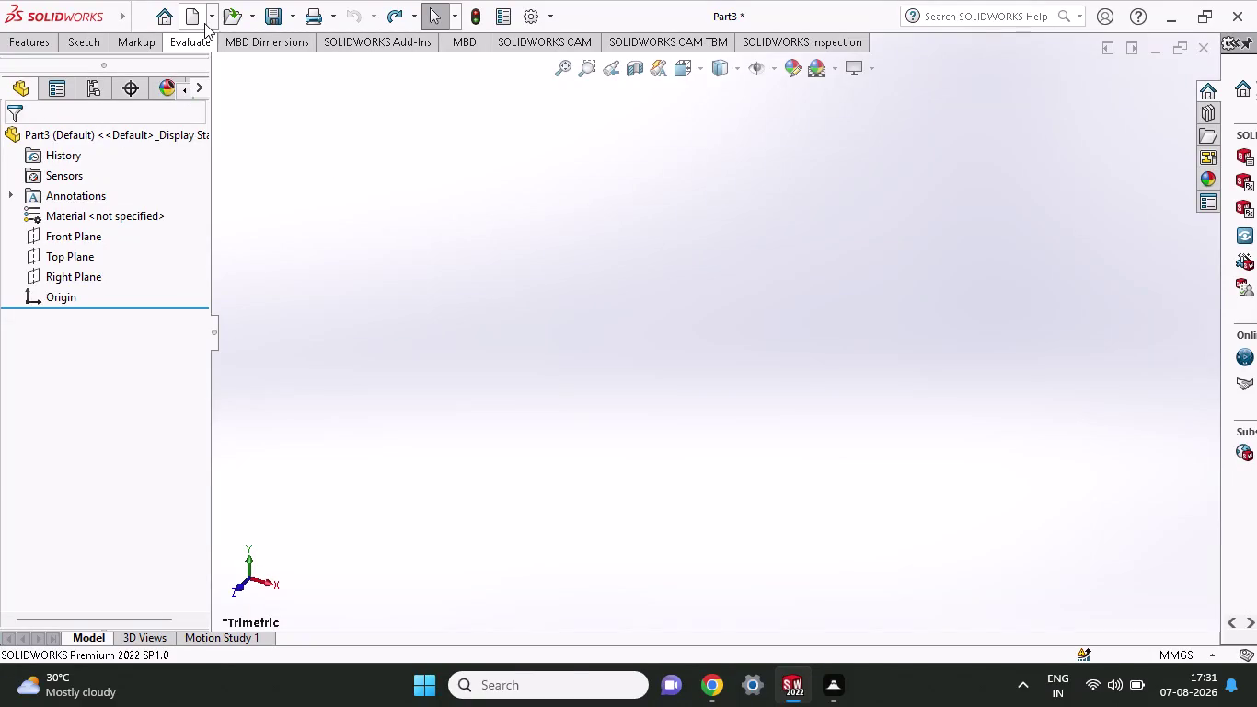
Create a new blank part document (Part4).
click(203, 27)
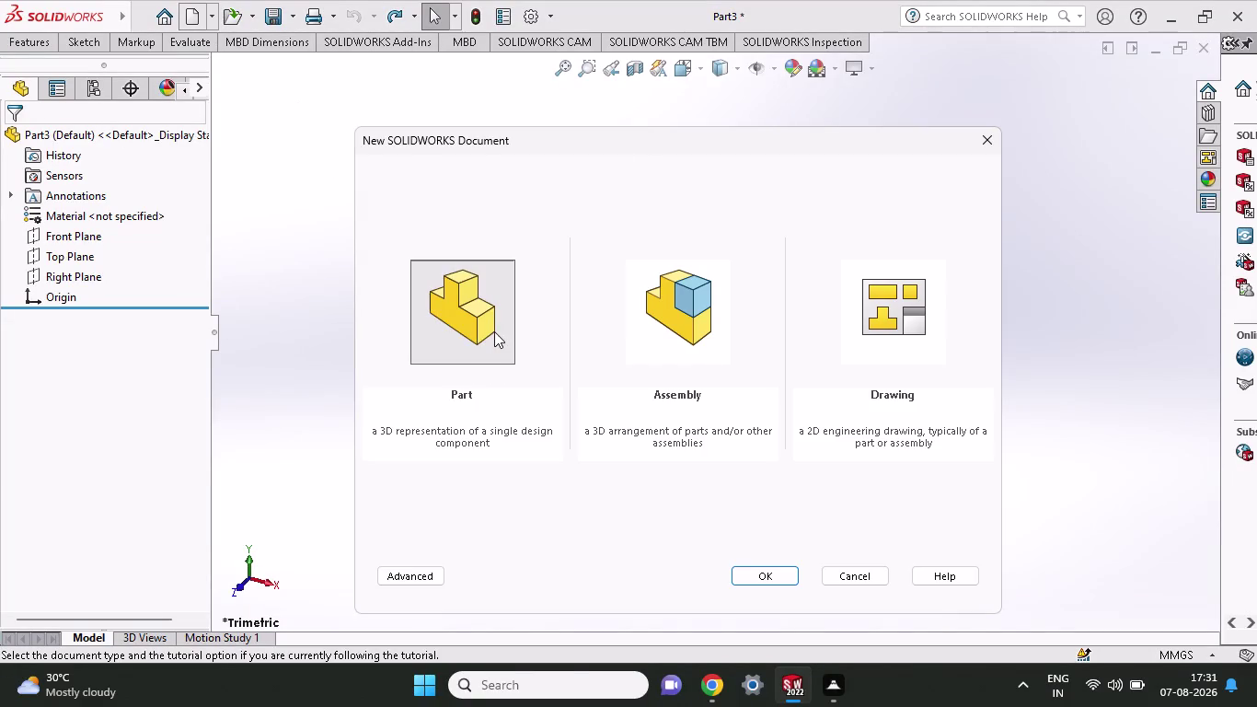
click(495, 331)
click(764, 569)
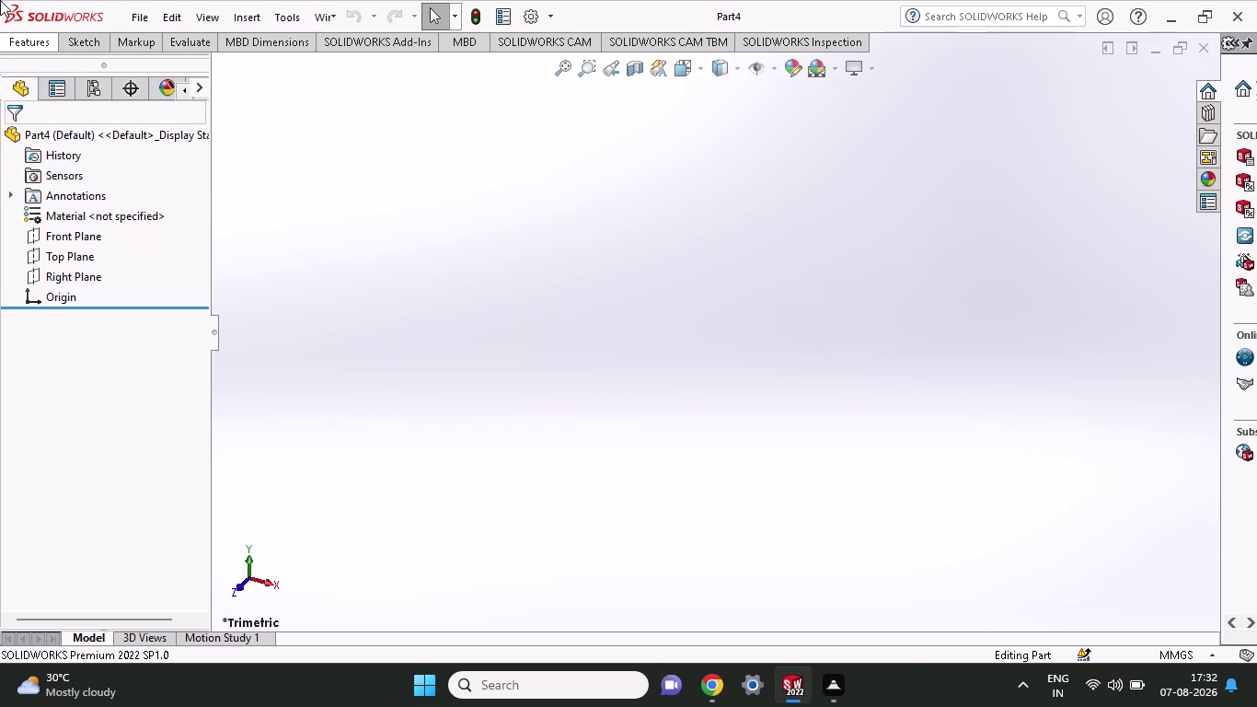
Start a new sketch on the Top Plane.
right_click(87, 249)
click(96, 221)
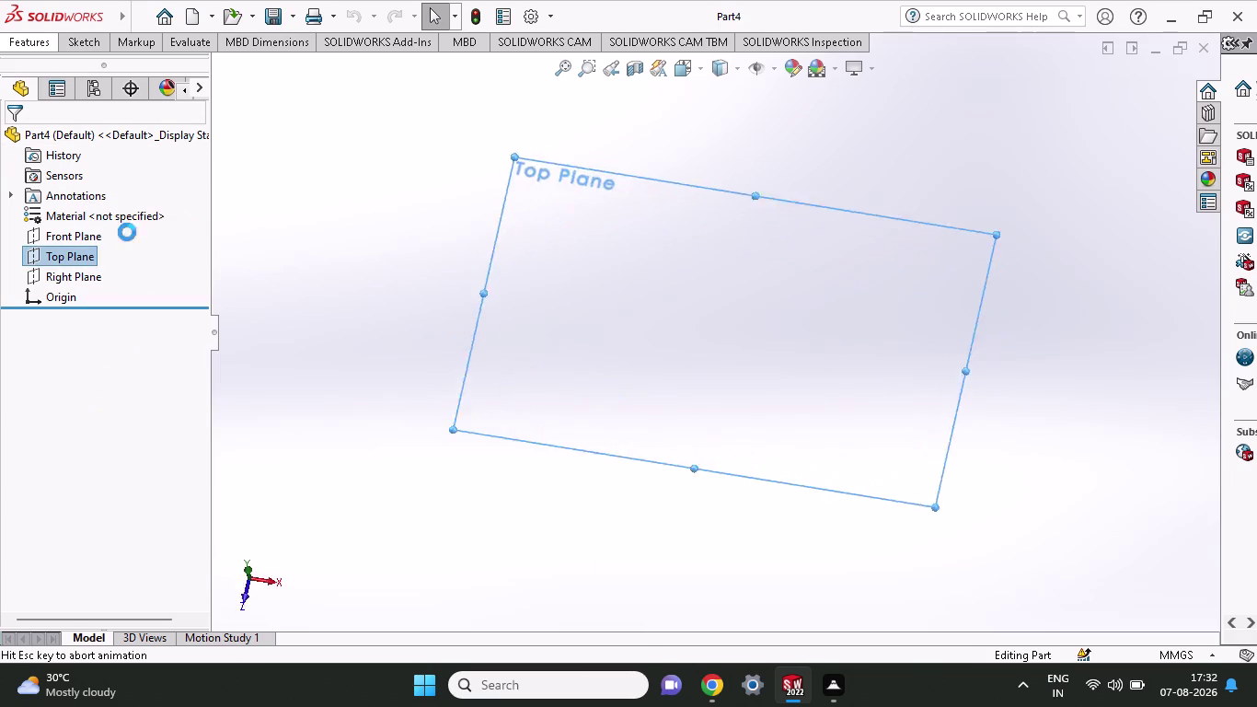
click(87, 45)
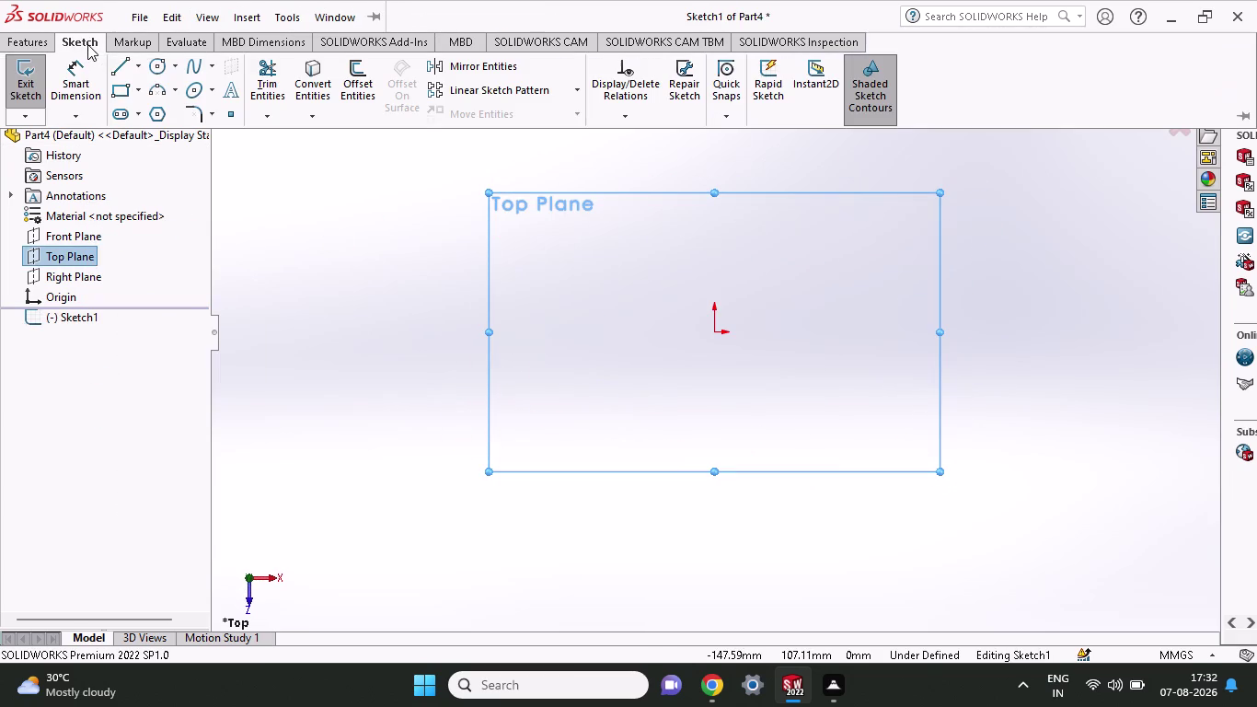
Draw a corner rectangle enclosing the origin.
click(136, 91)
click(125, 88)
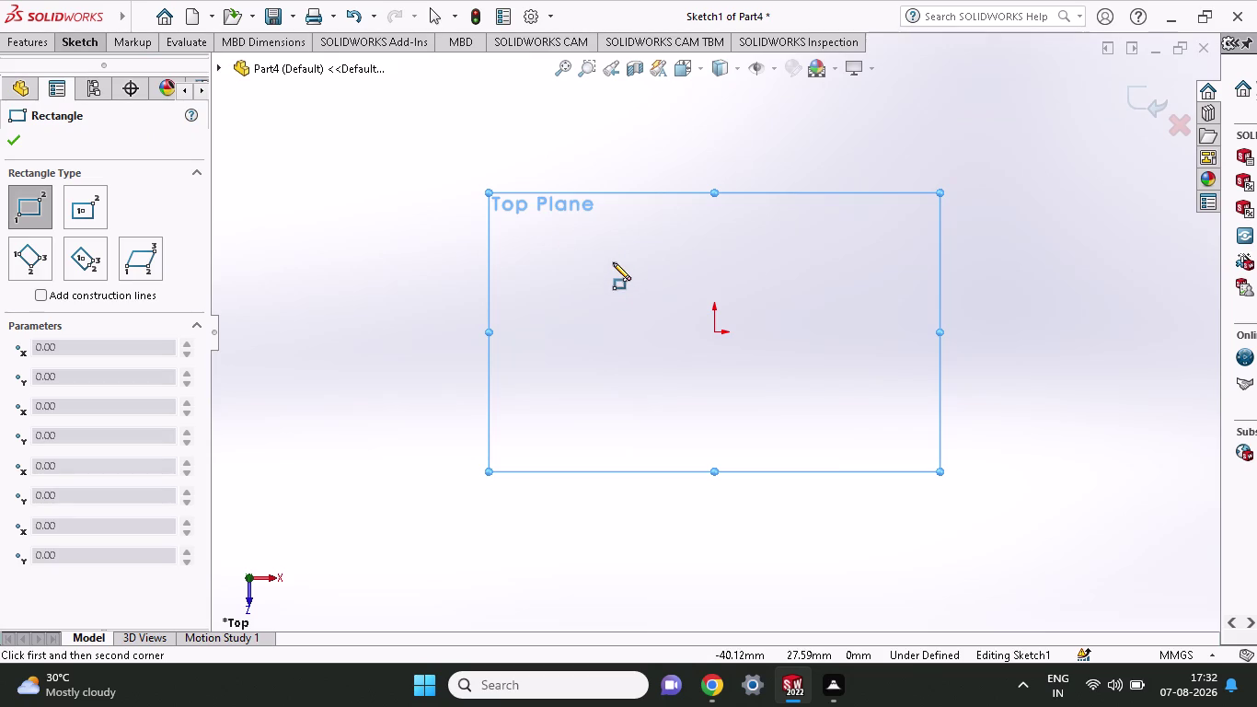
click(575, 225)
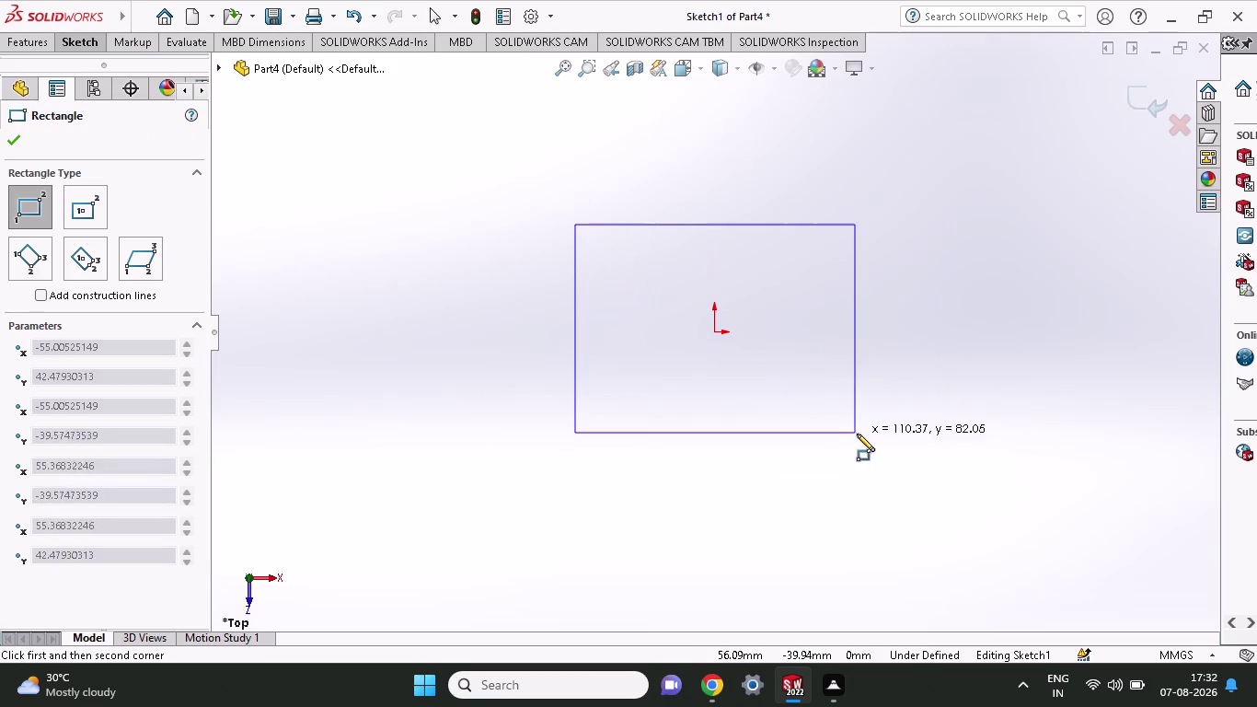
click(872, 473)
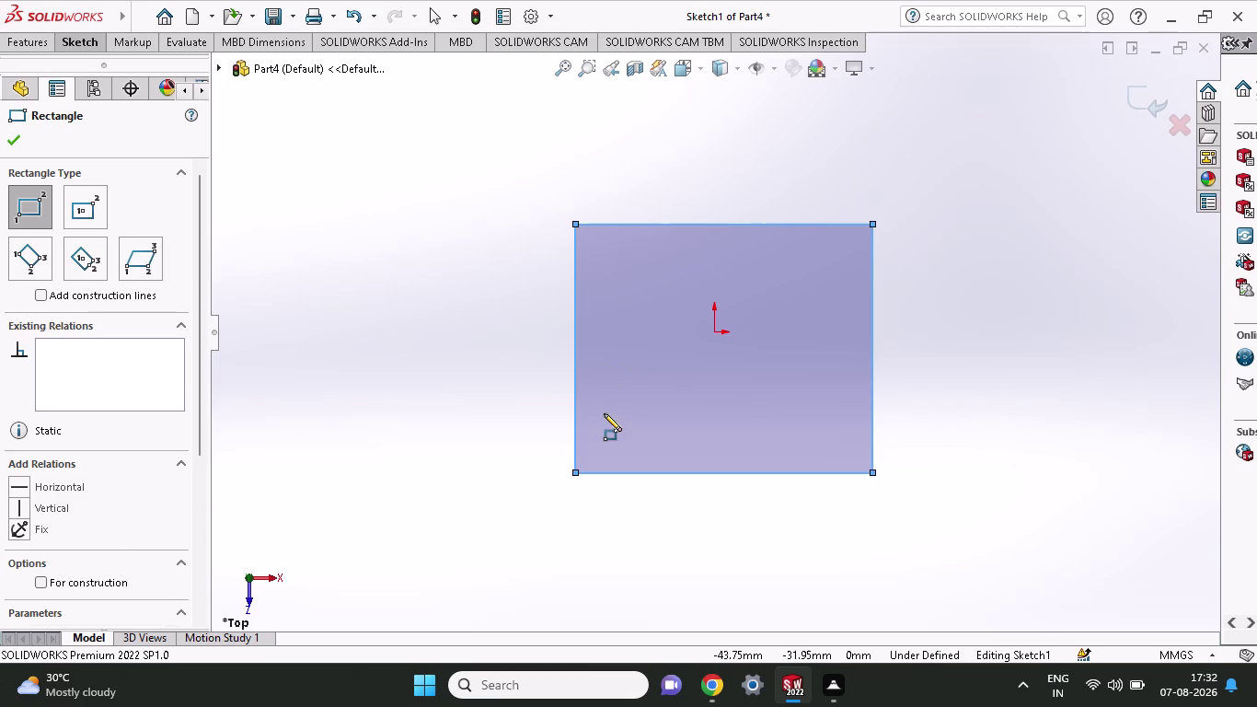
key(Escape)
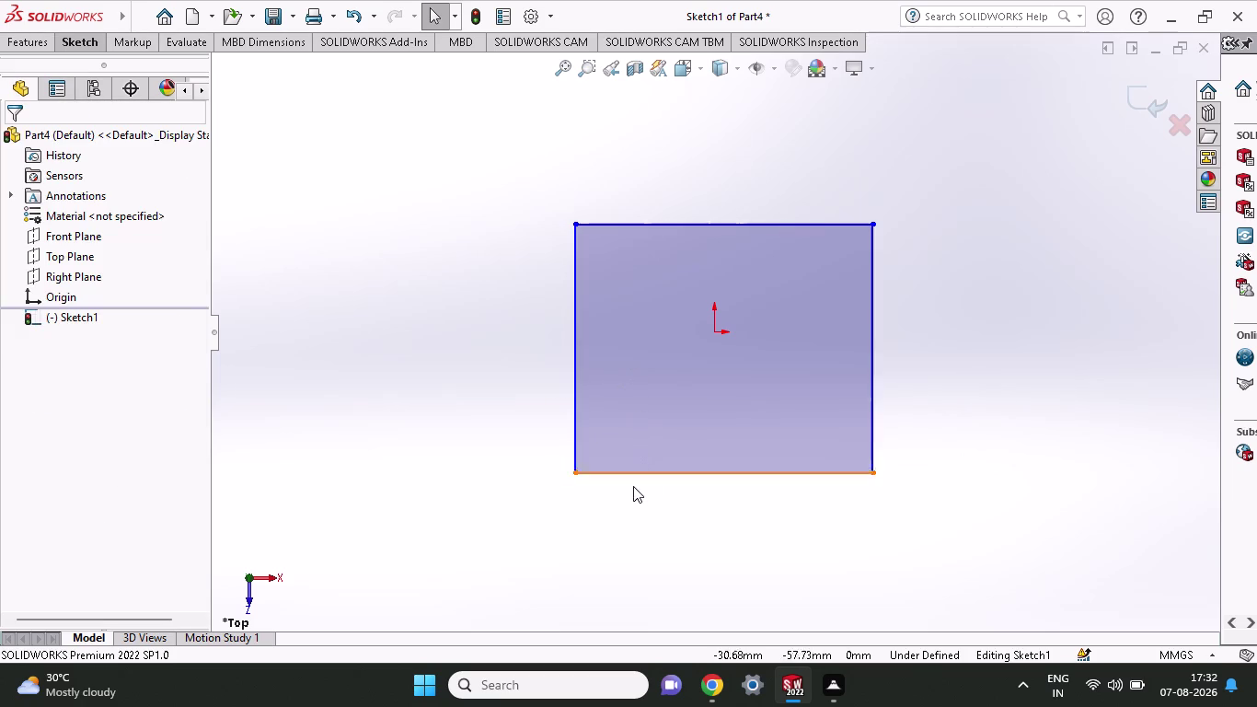
Dimension the rectangle's top edge to 180 mm wide with Smart Dimension.
click(633, 475)
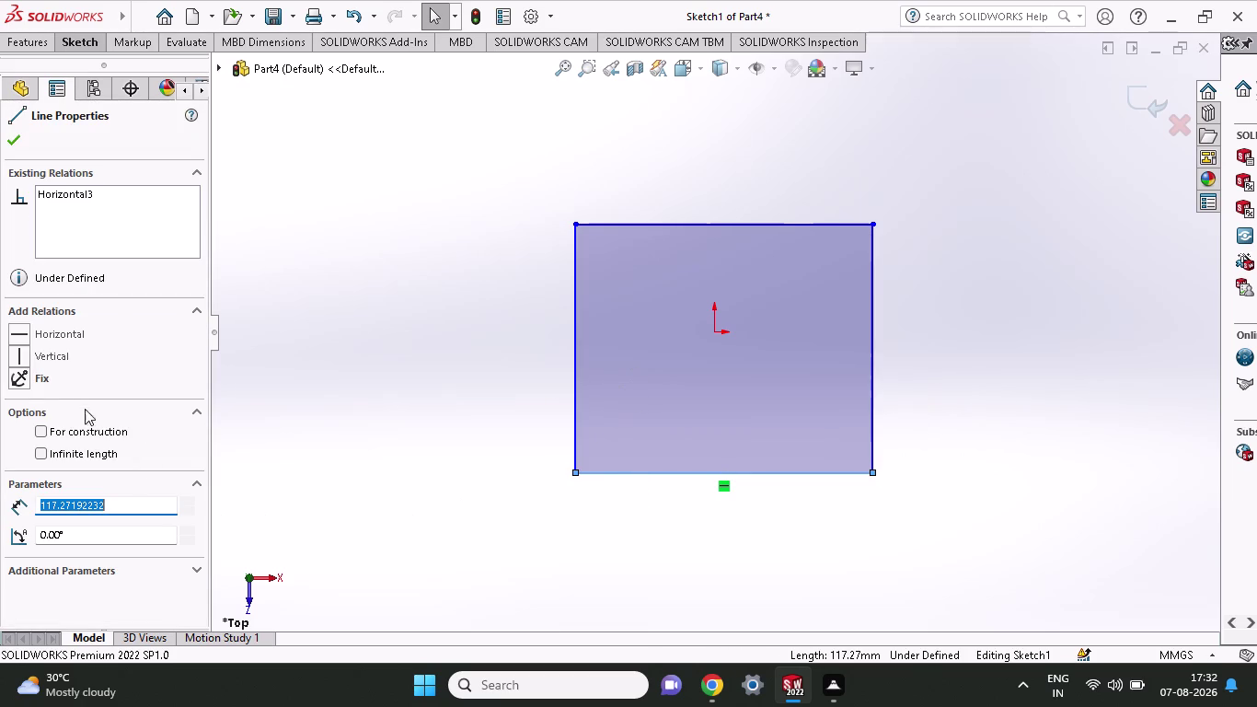
key(Escape)
click(93, 44)
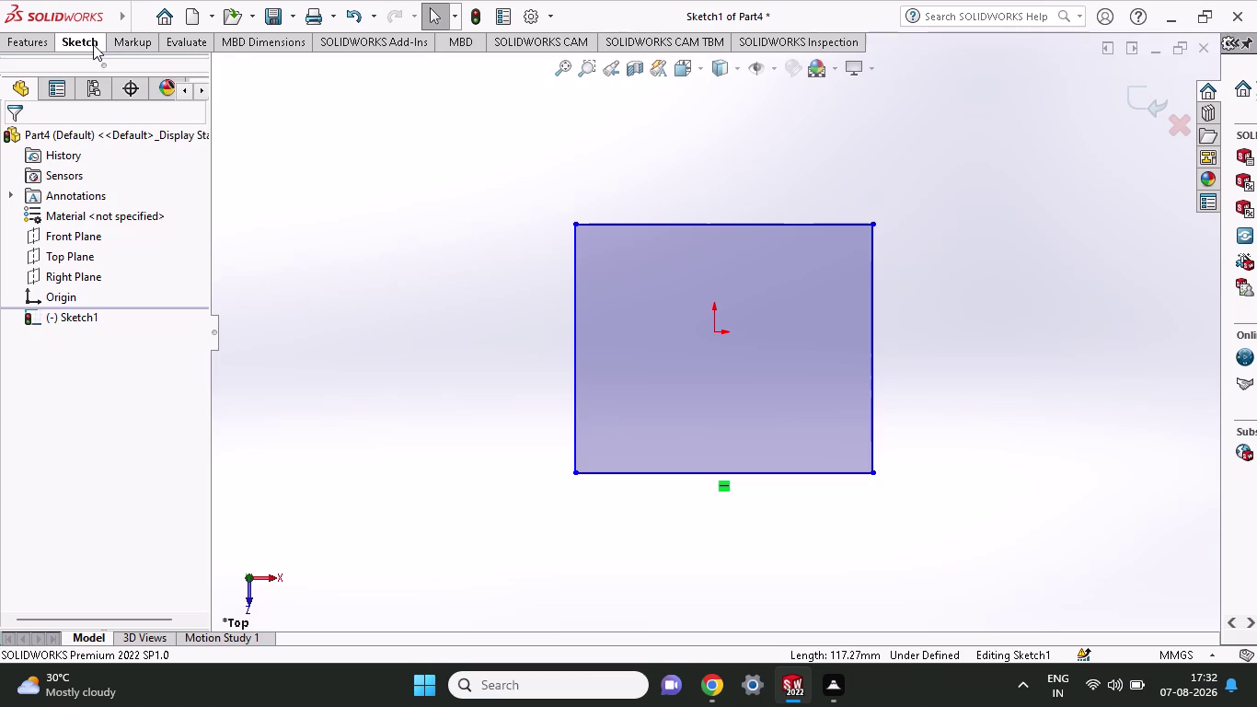
click(93, 82)
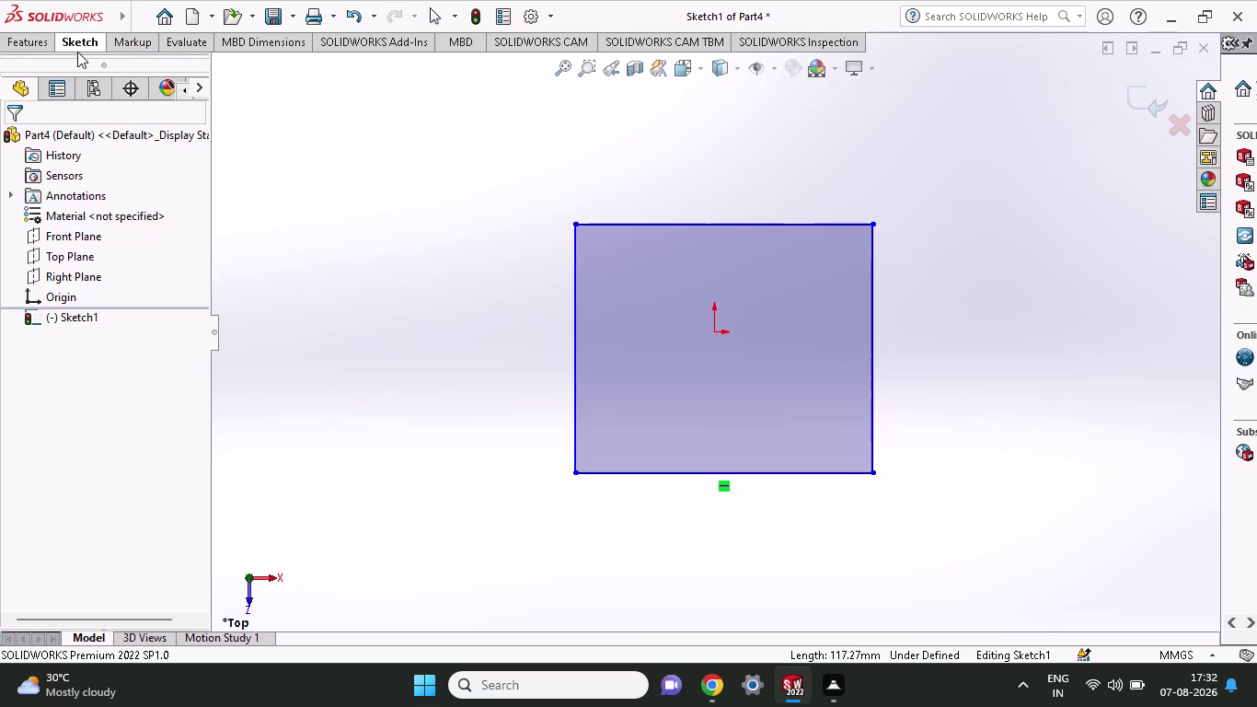
click(77, 52)
click(91, 71)
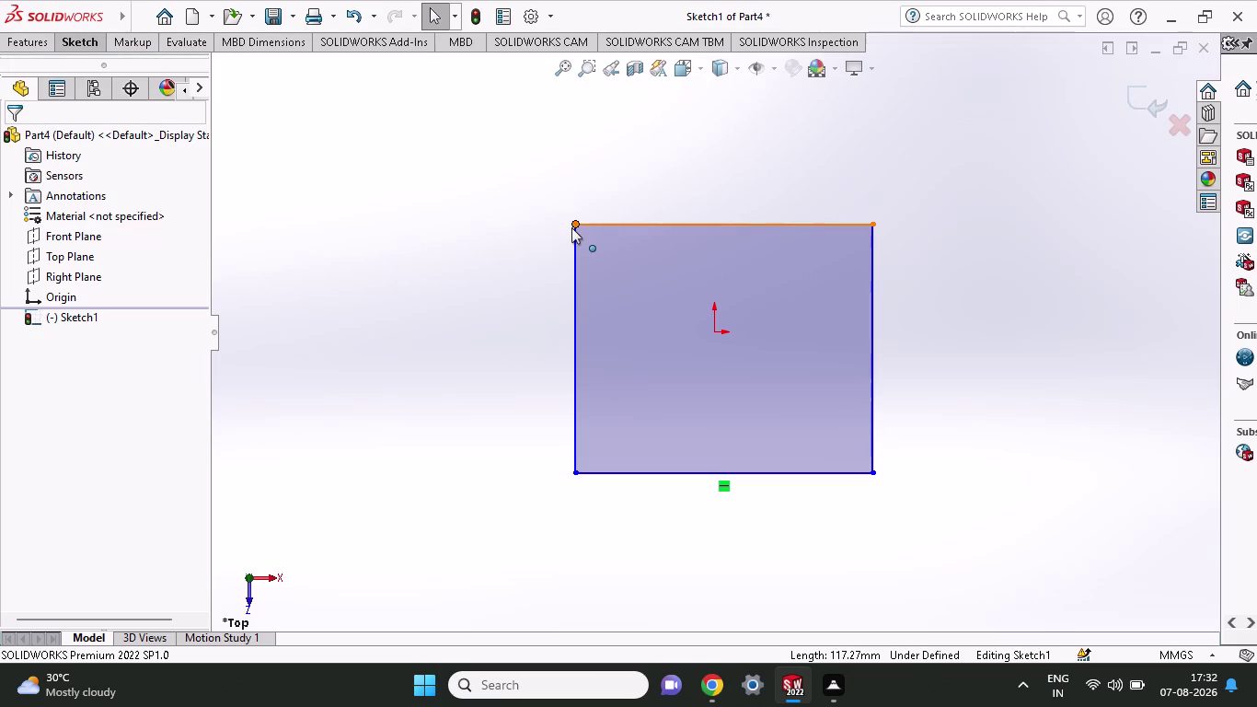
click(75, 43)
click(79, 80)
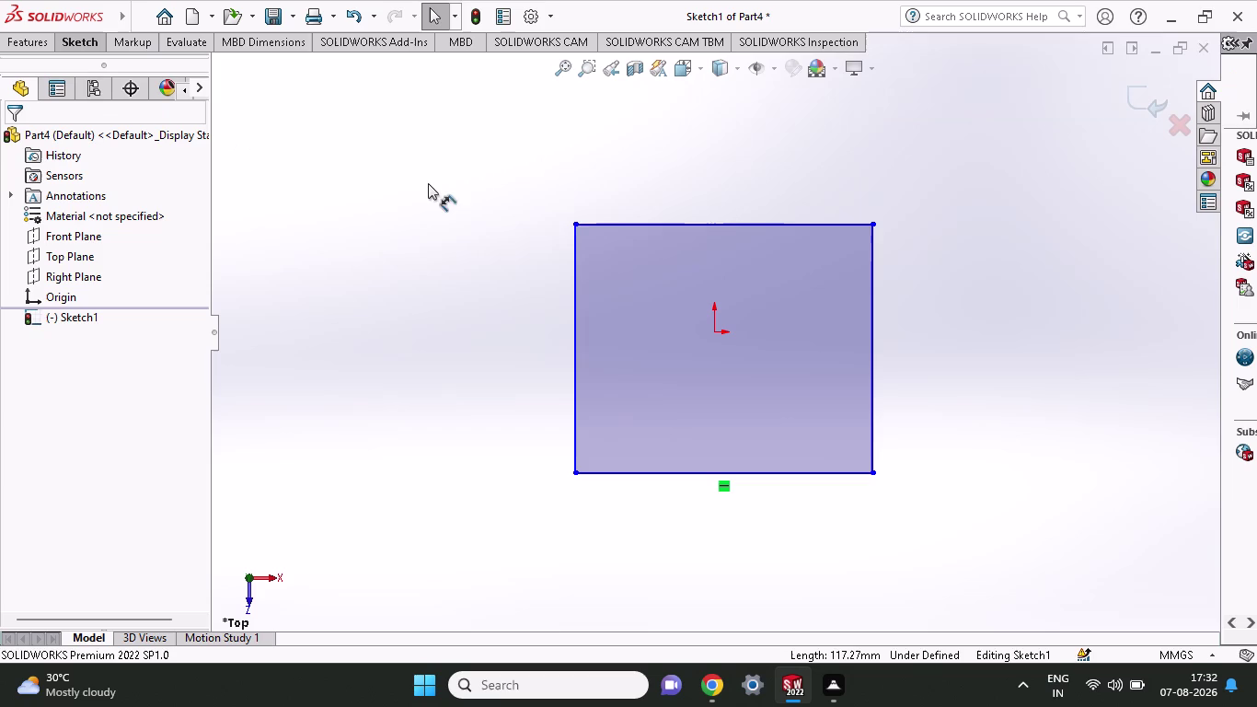
click(573, 225)
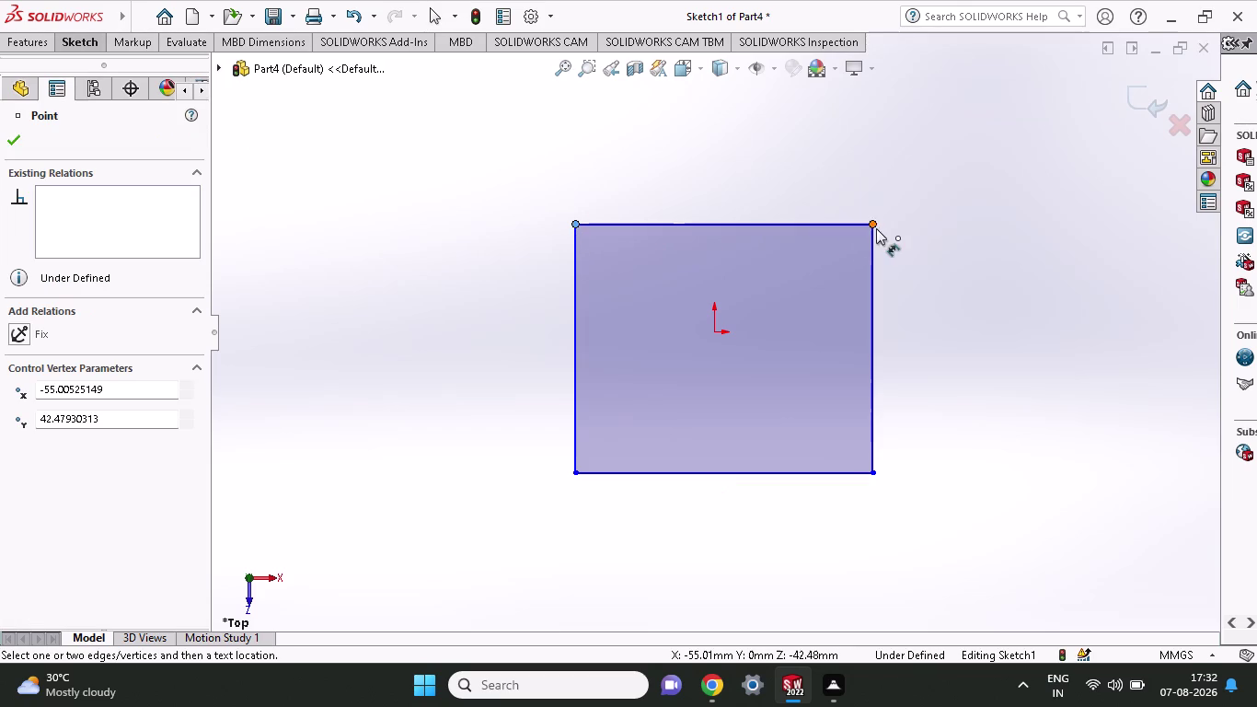
click(876, 226)
click(870, 153)
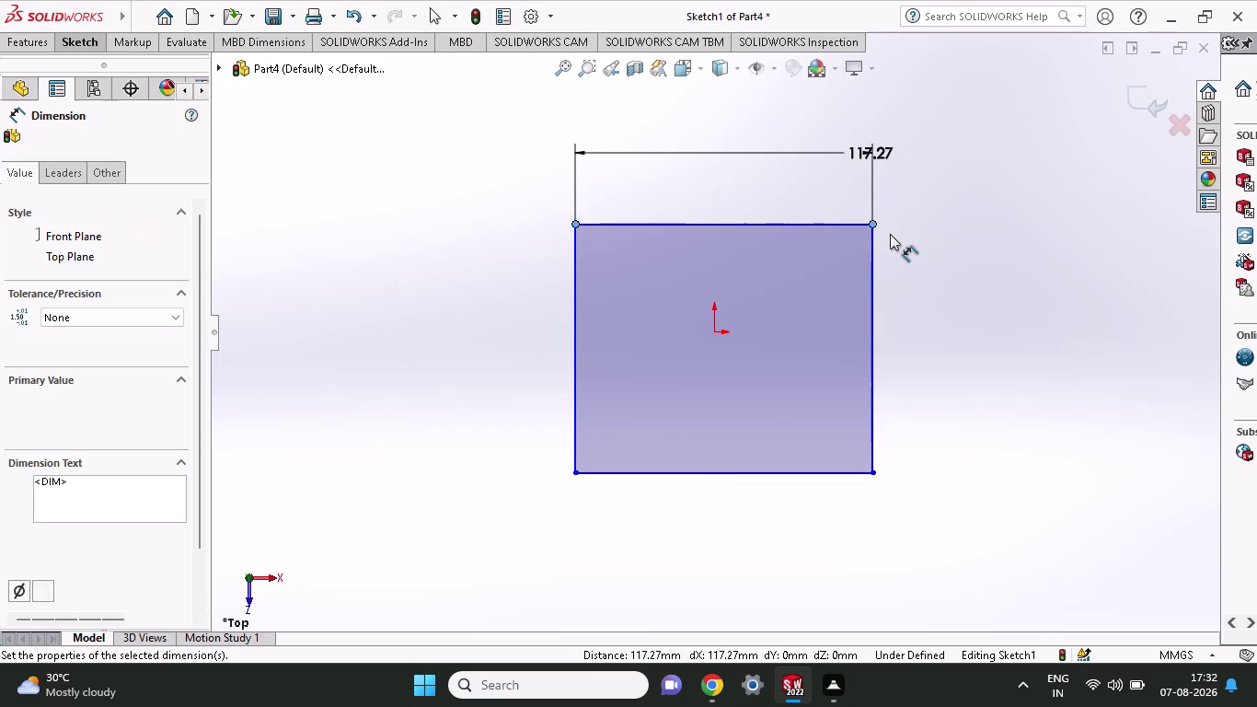
text(180)
key(Return)
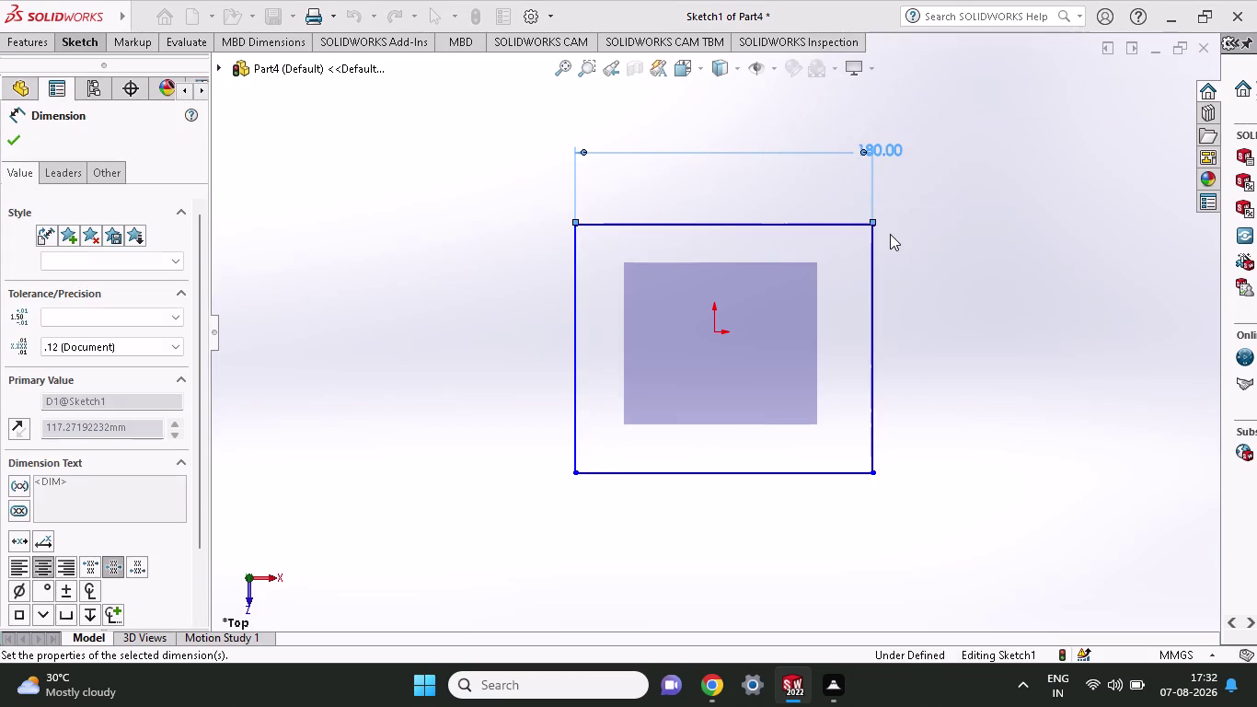
Dimension the rectangle's left side to 180 mm tall.
click(577, 472)
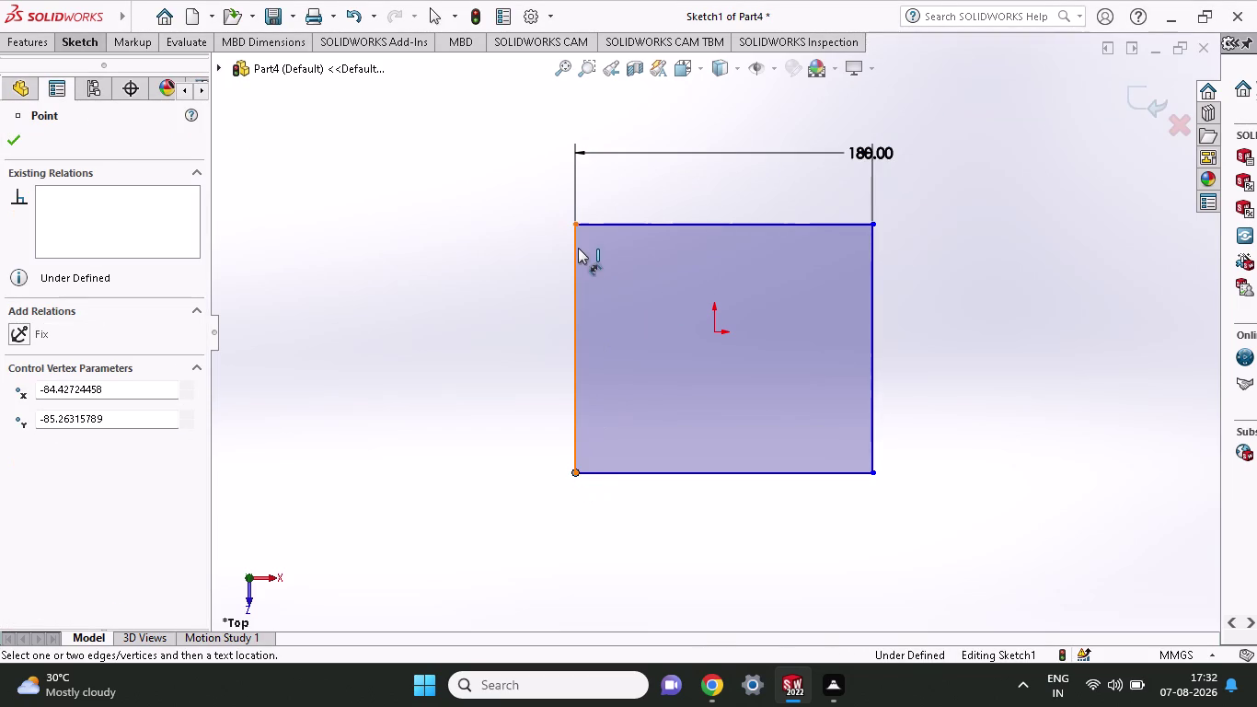
click(577, 221)
click(497, 239)
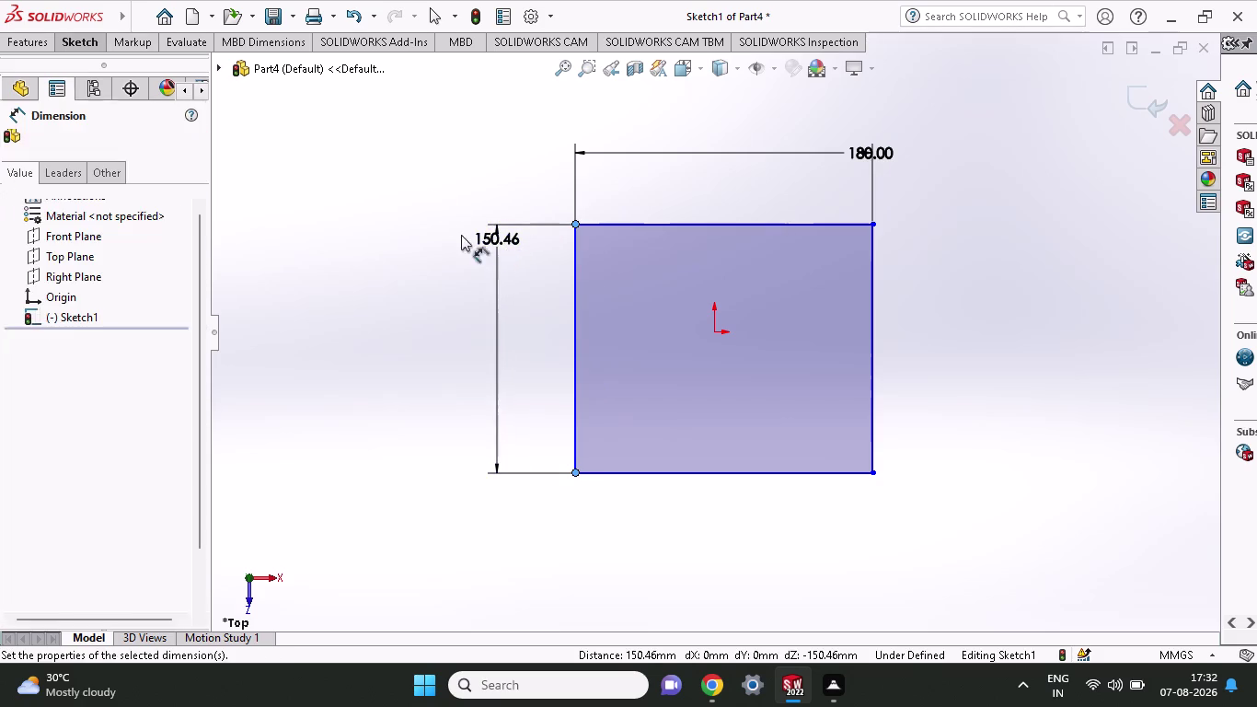
key(1)
text(80)
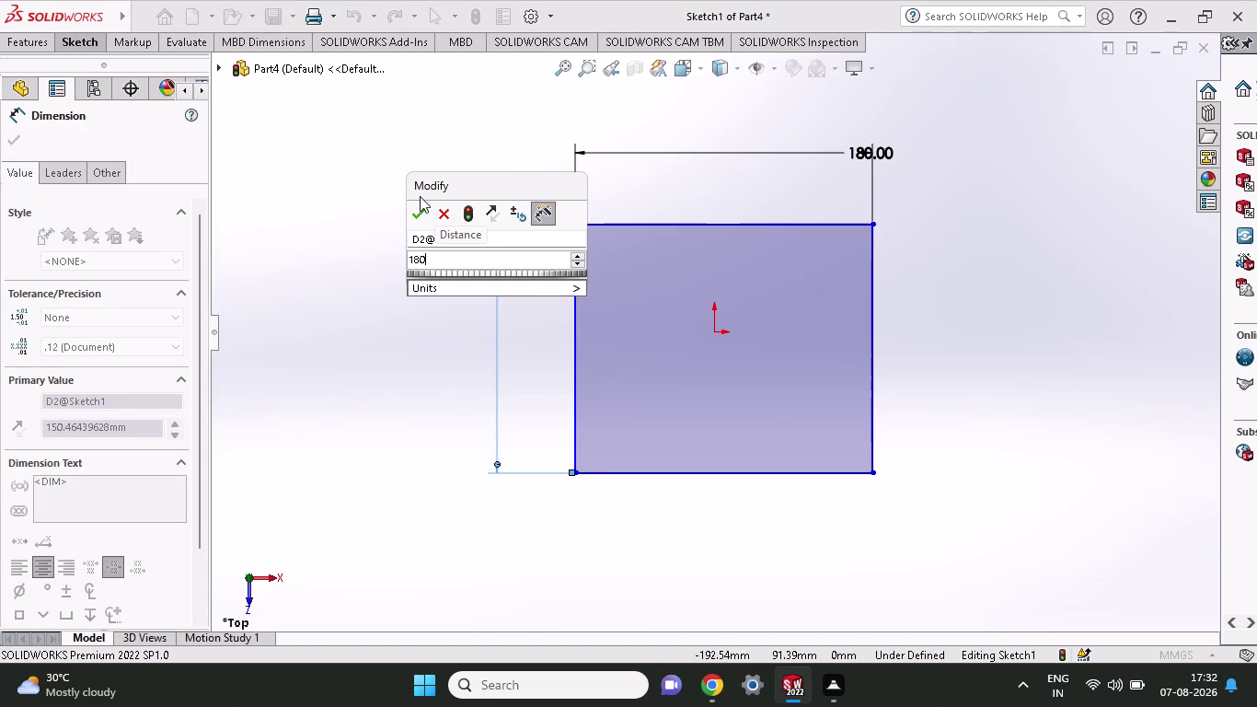
click(419, 212)
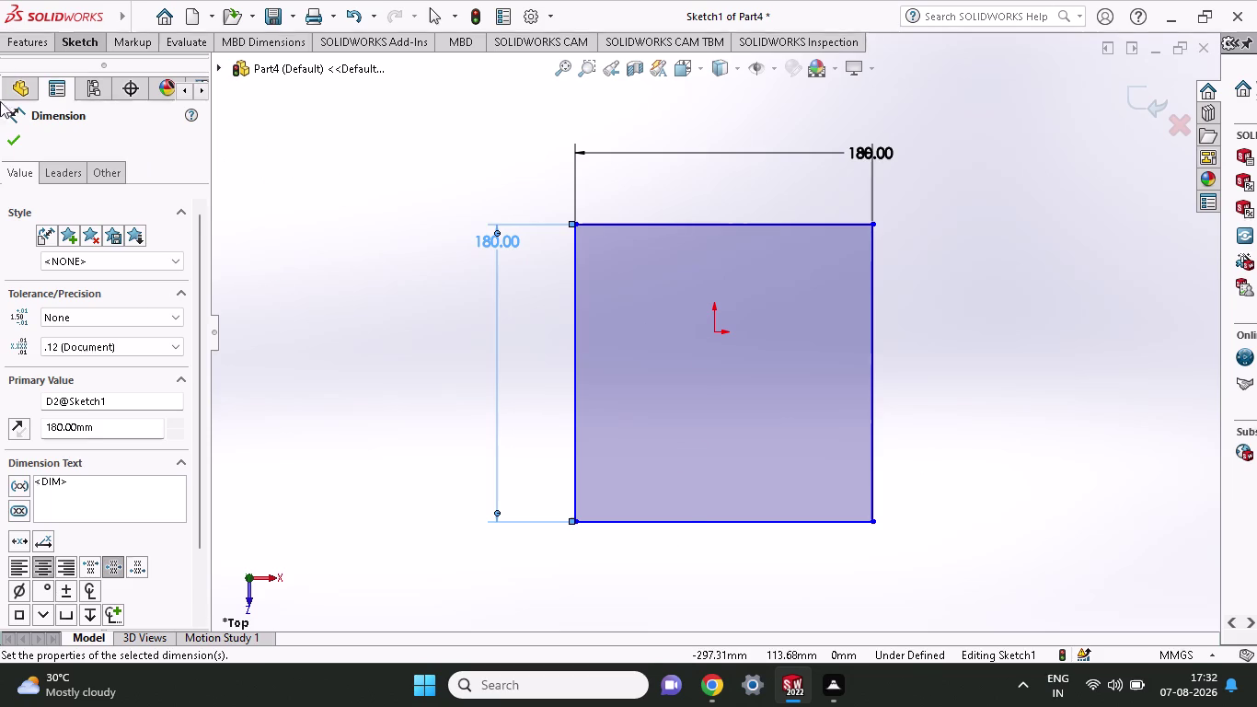
click(15, 141)
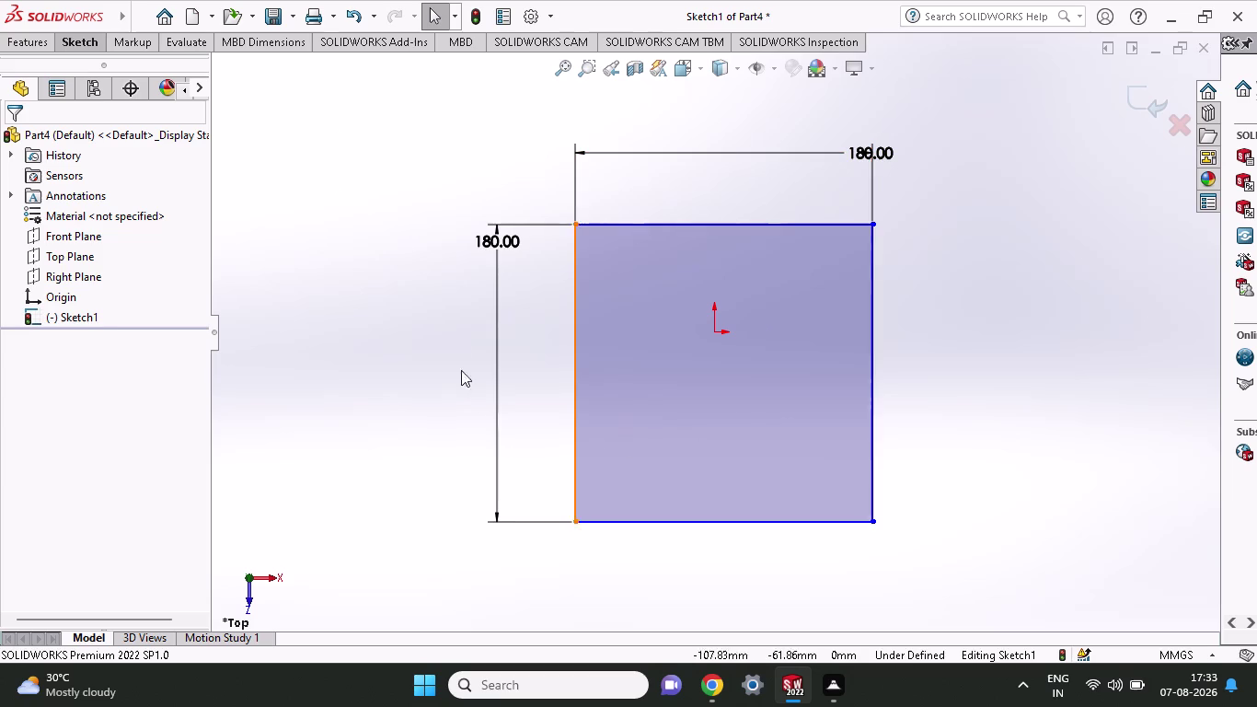
click(575, 431)
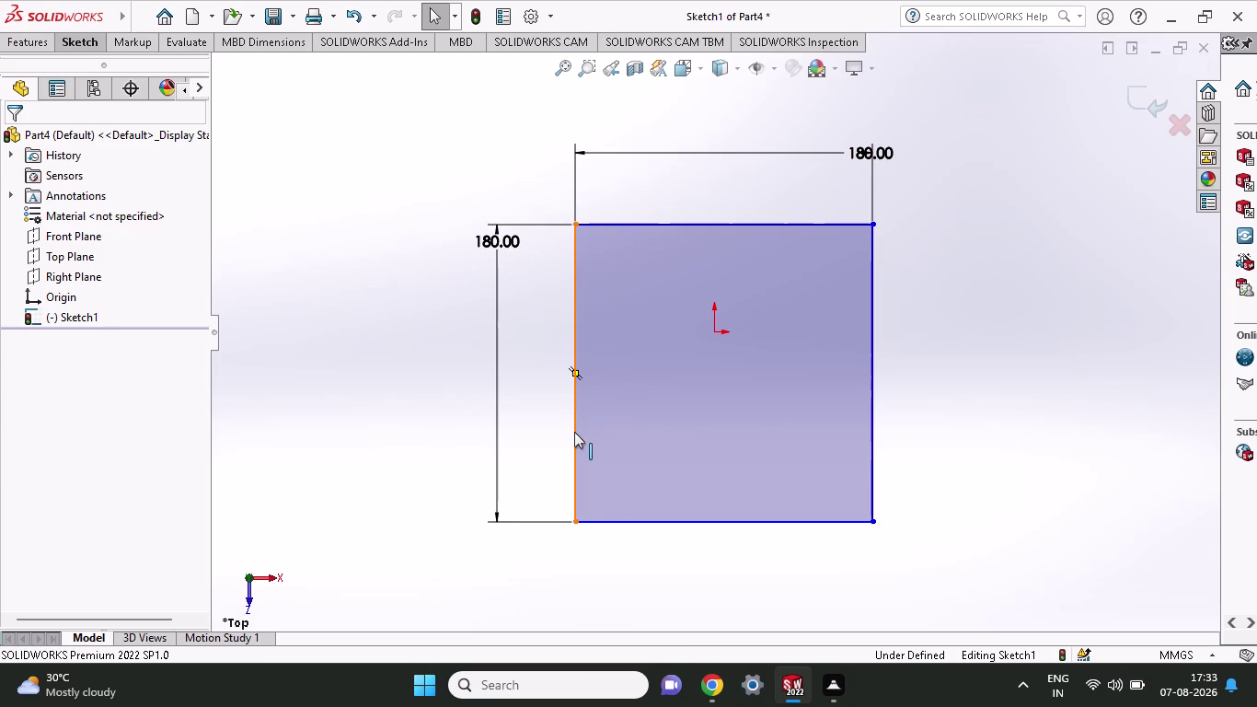
Apply an Equal relation to all four sides, over-defining Sketch1.
click(617, 516)
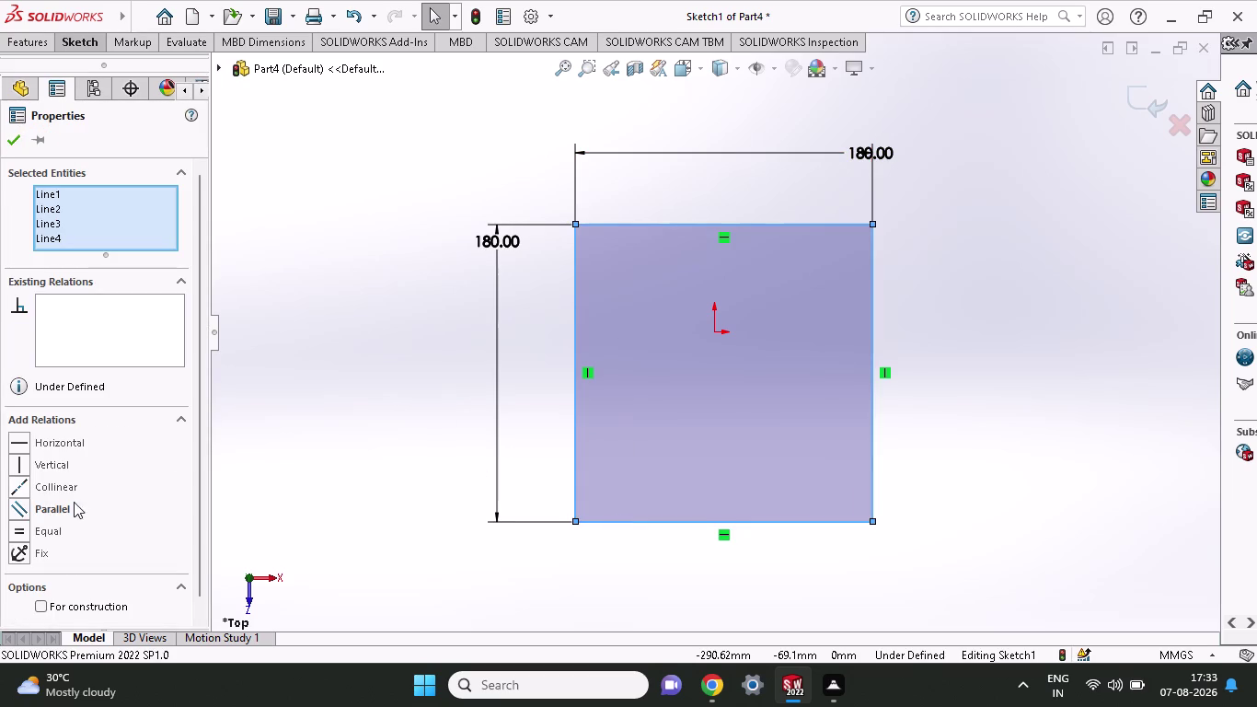
click(55, 536)
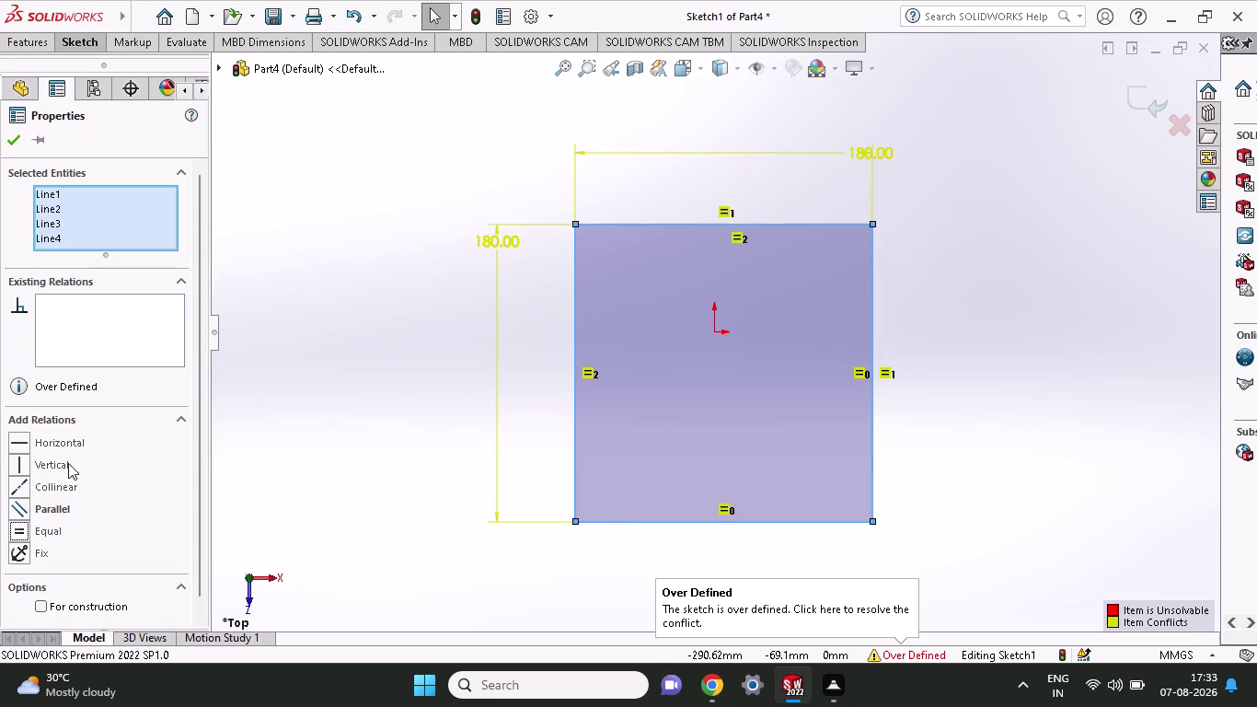
click(11, 144)
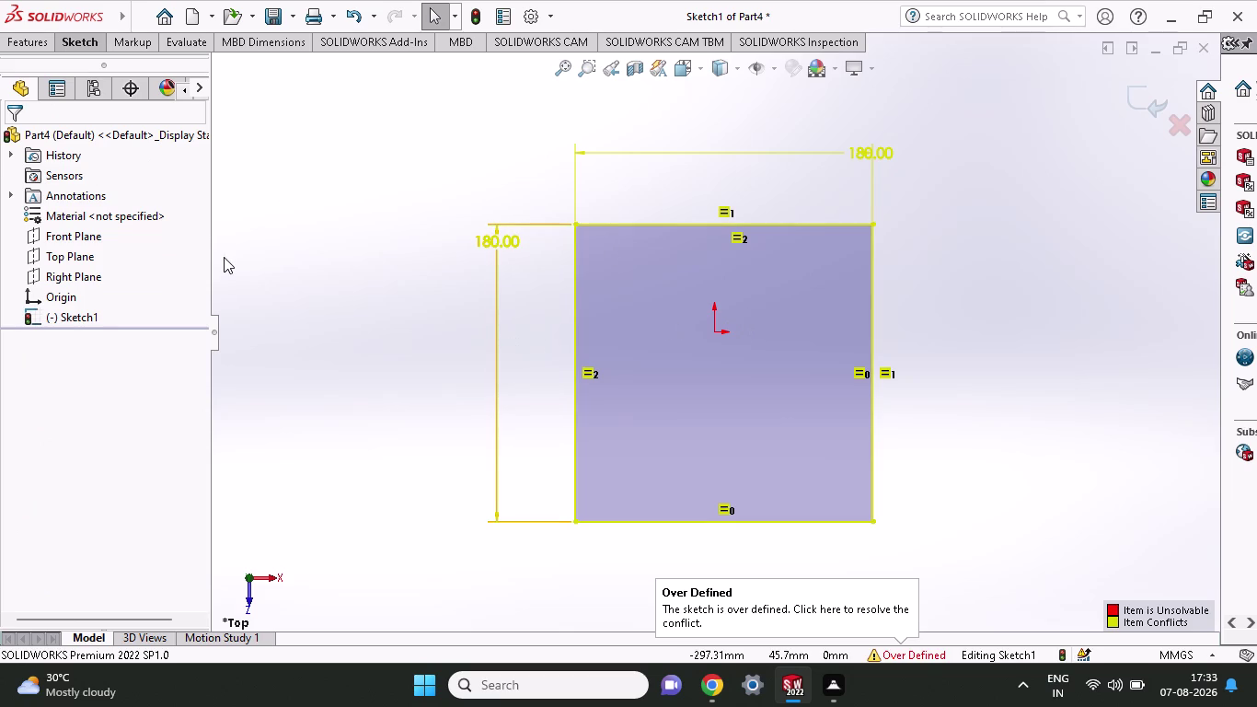
click(333, 233)
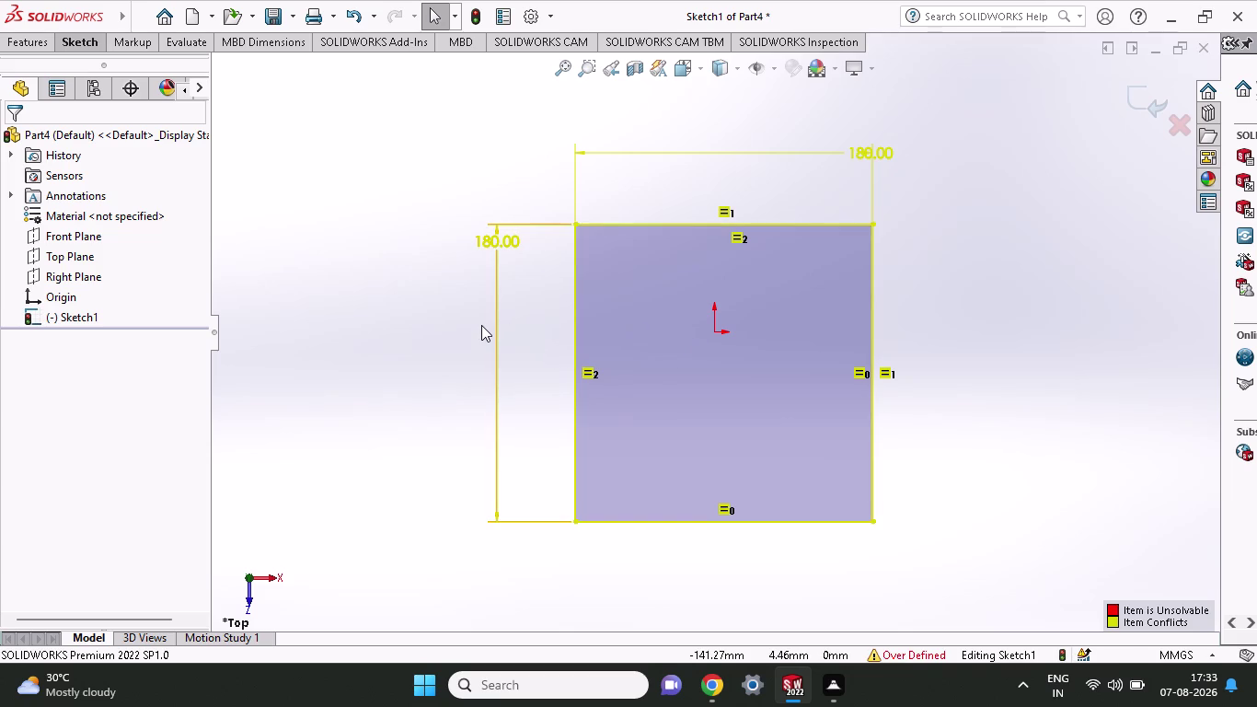
click(25, 45)
Boss-extrude the square sketch to a 30 mm blind depth.
click(43, 80)
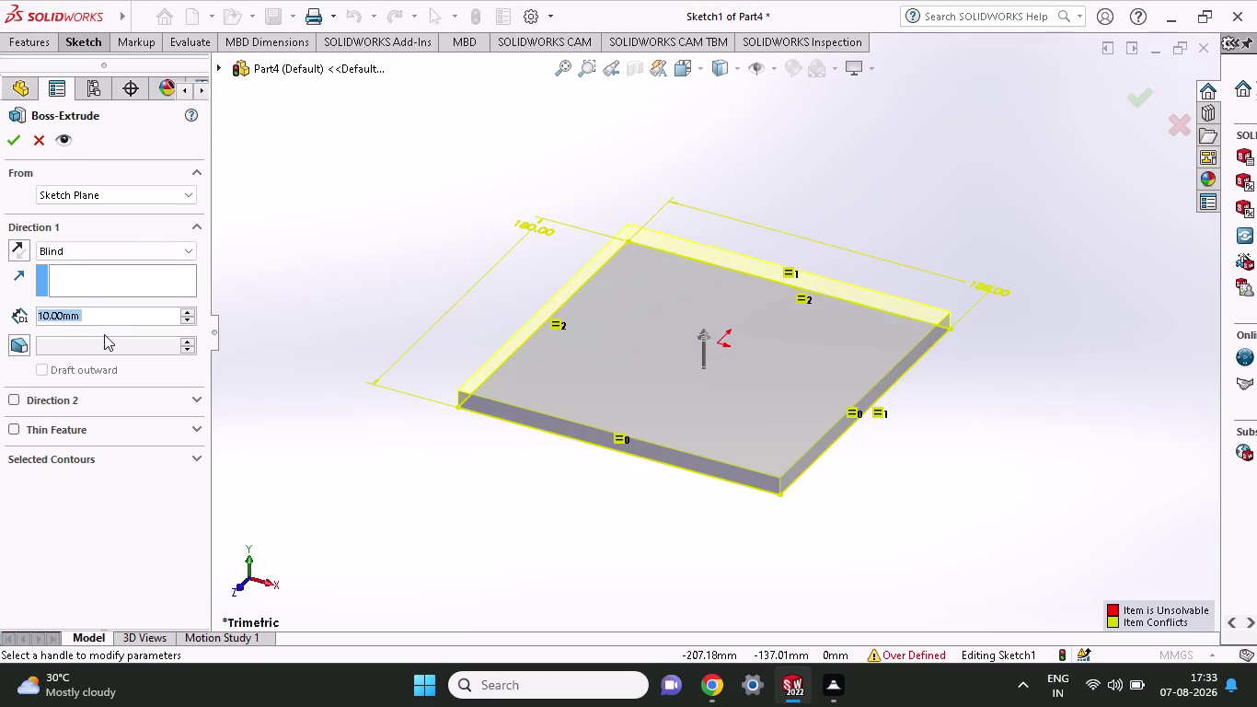
text(30)
click(10, 145)
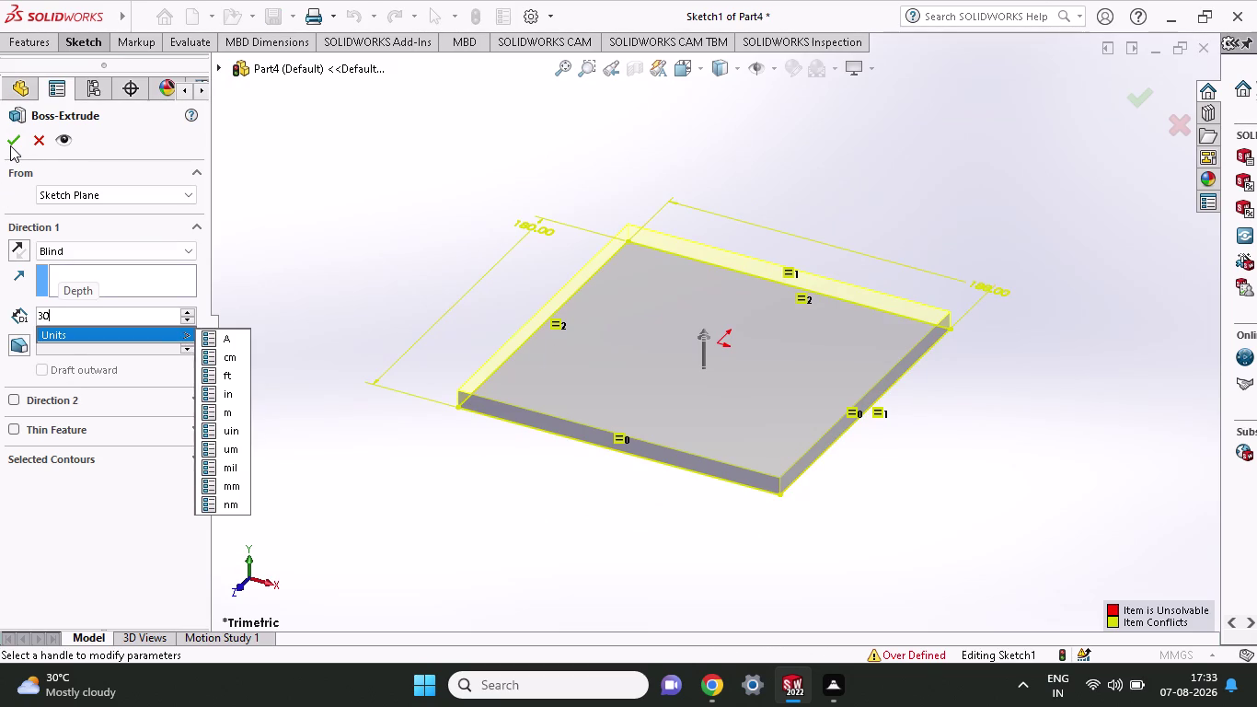
click(10, 145)
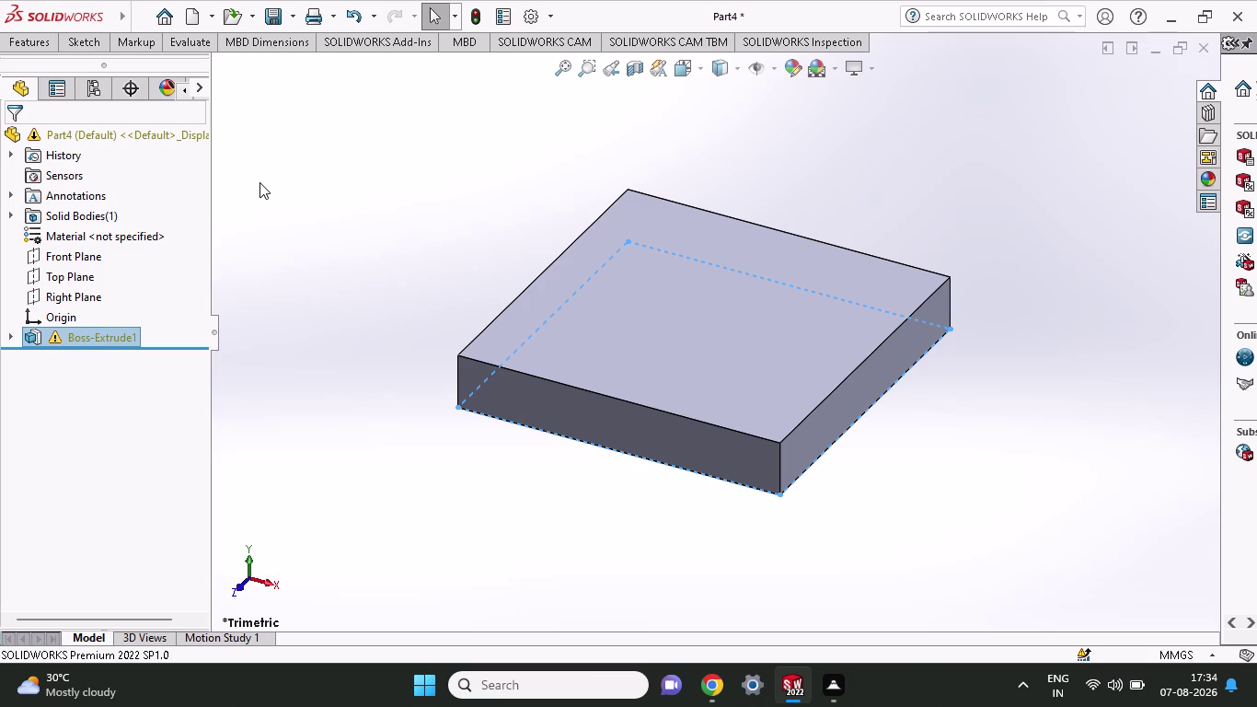
click(85, 40)
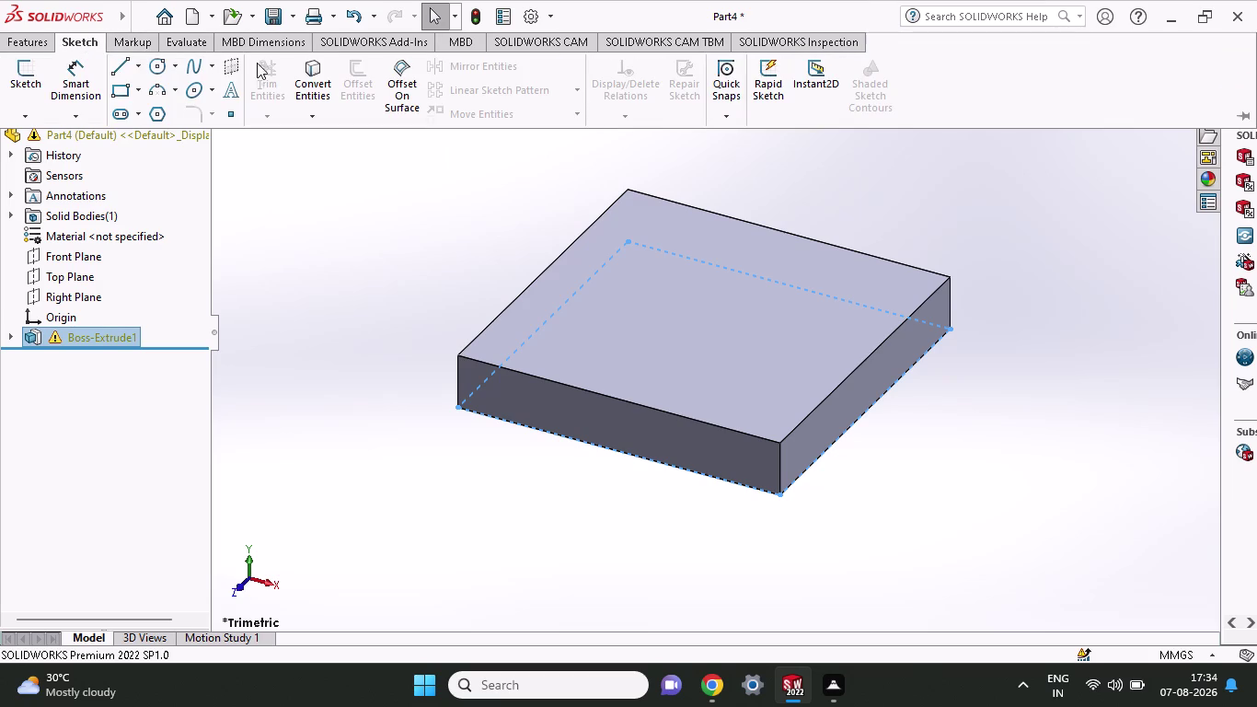
Fillet the front-left vertical edge with a 30 mm radius using full preview.
click(27, 45)
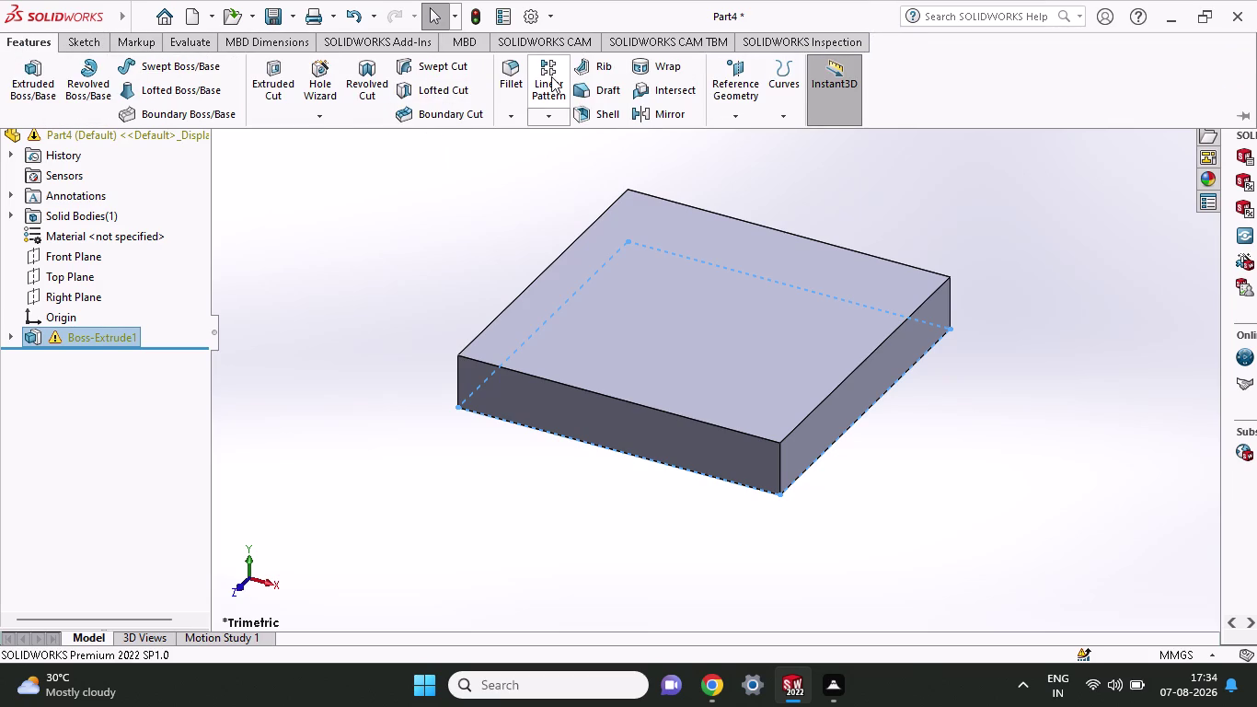
click(525, 86)
click(515, 74)
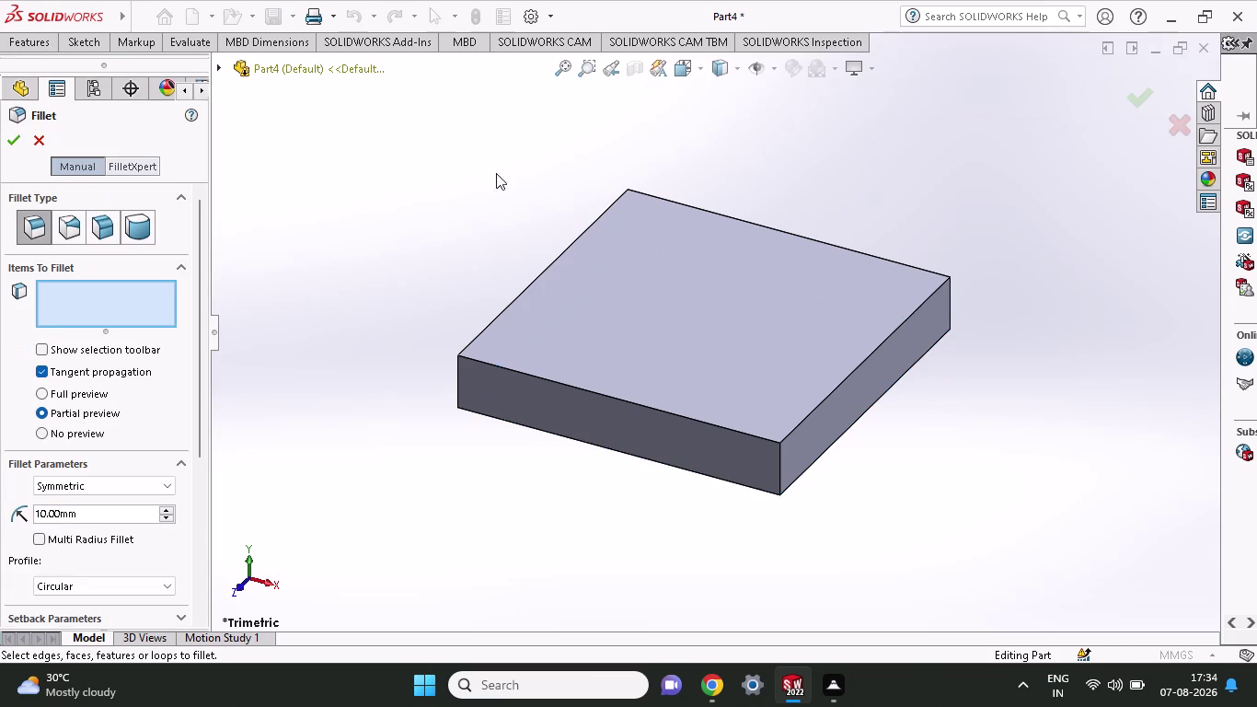
click(459, 387)
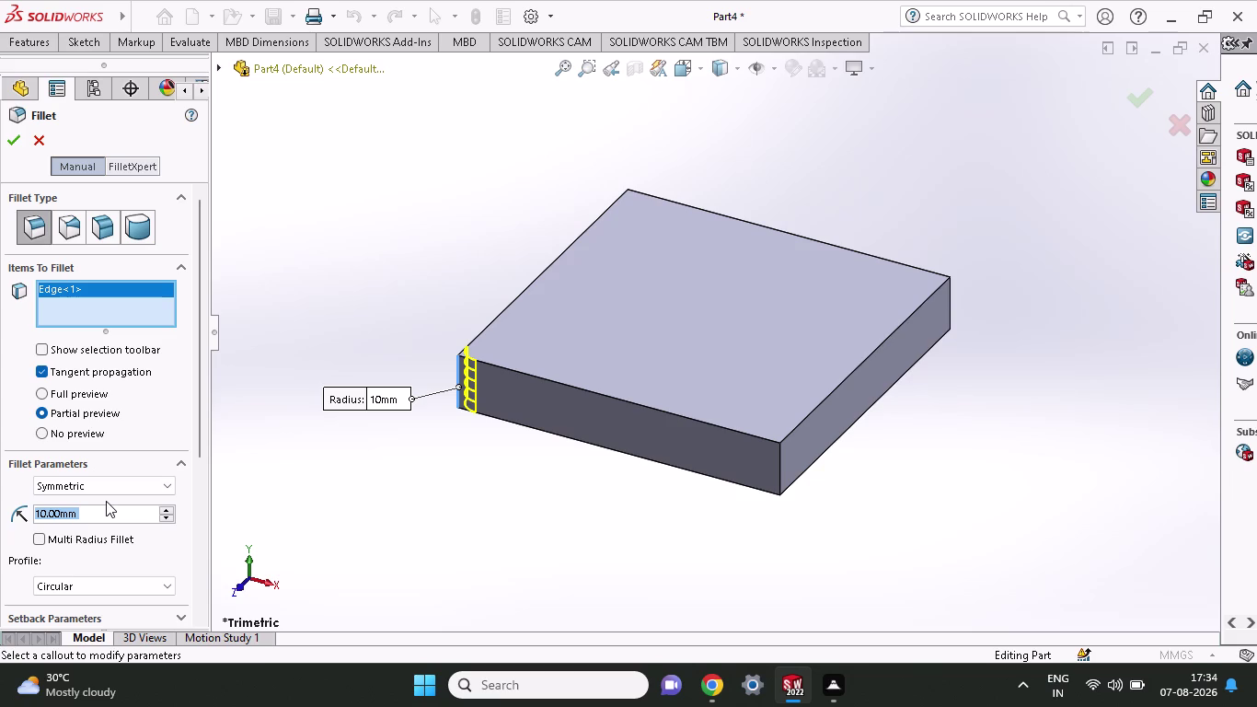
key(3)
key(0)
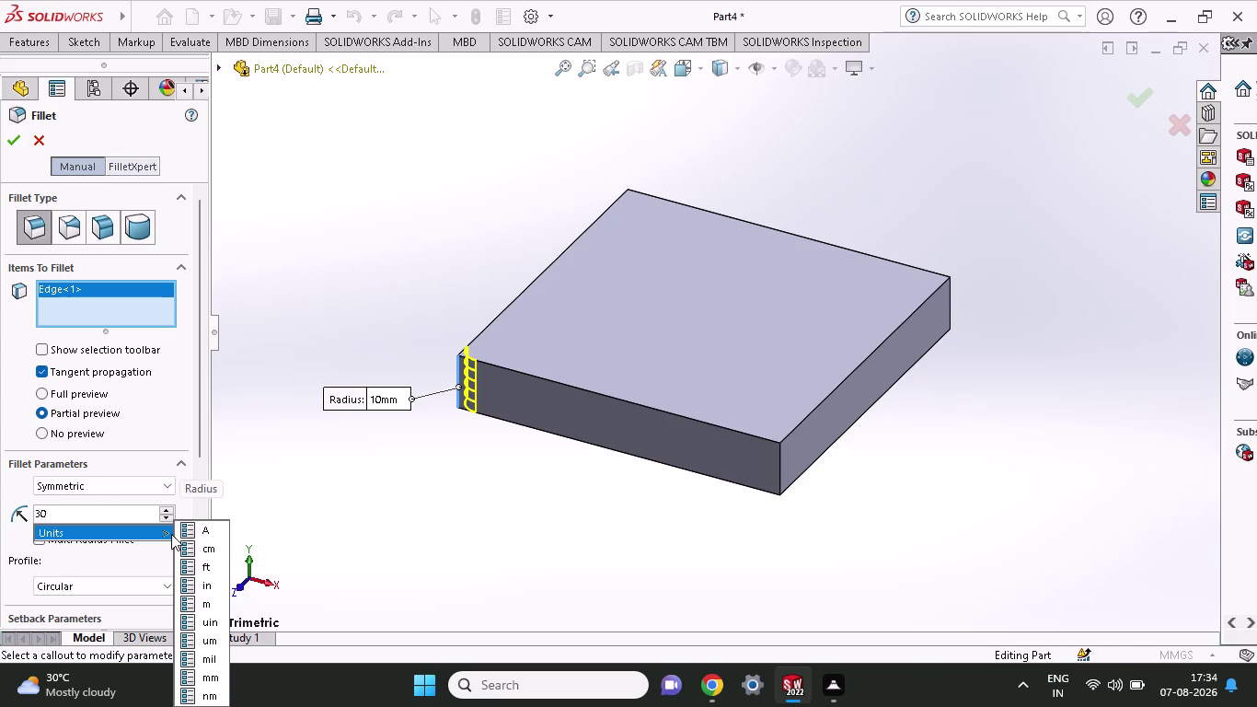
click(44, 397)
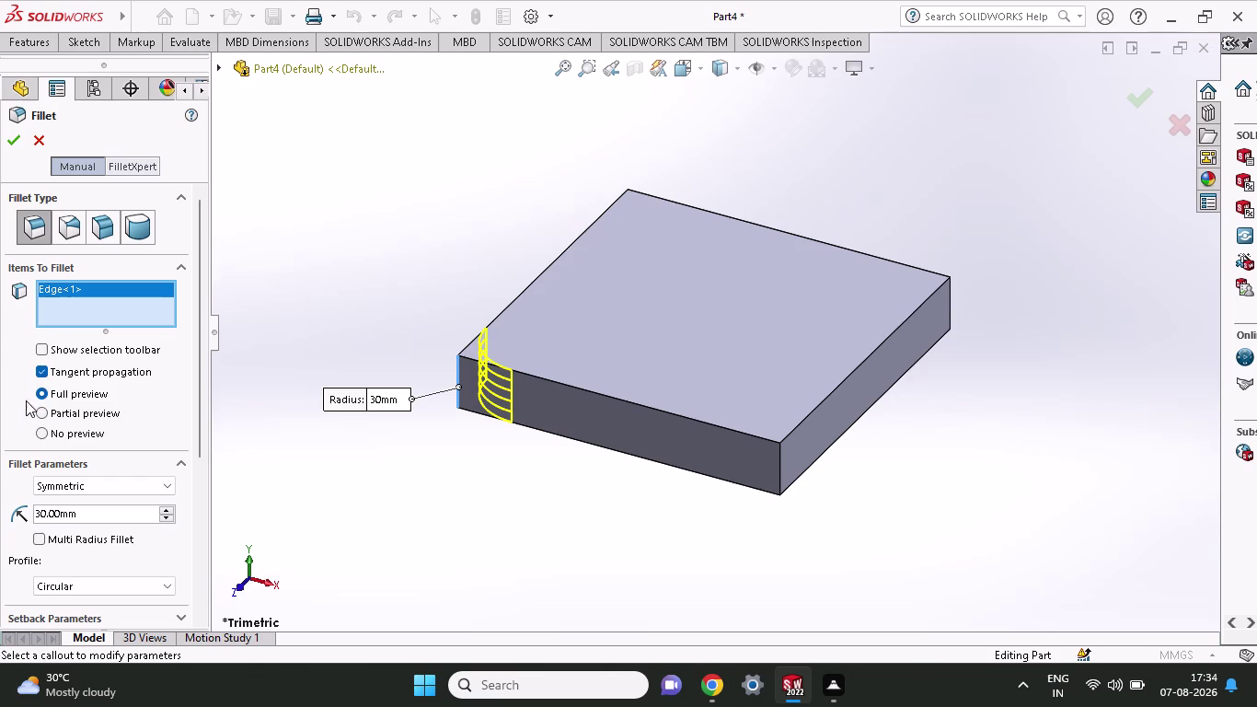
click(36, 395)
click(37, 395)
text(342)
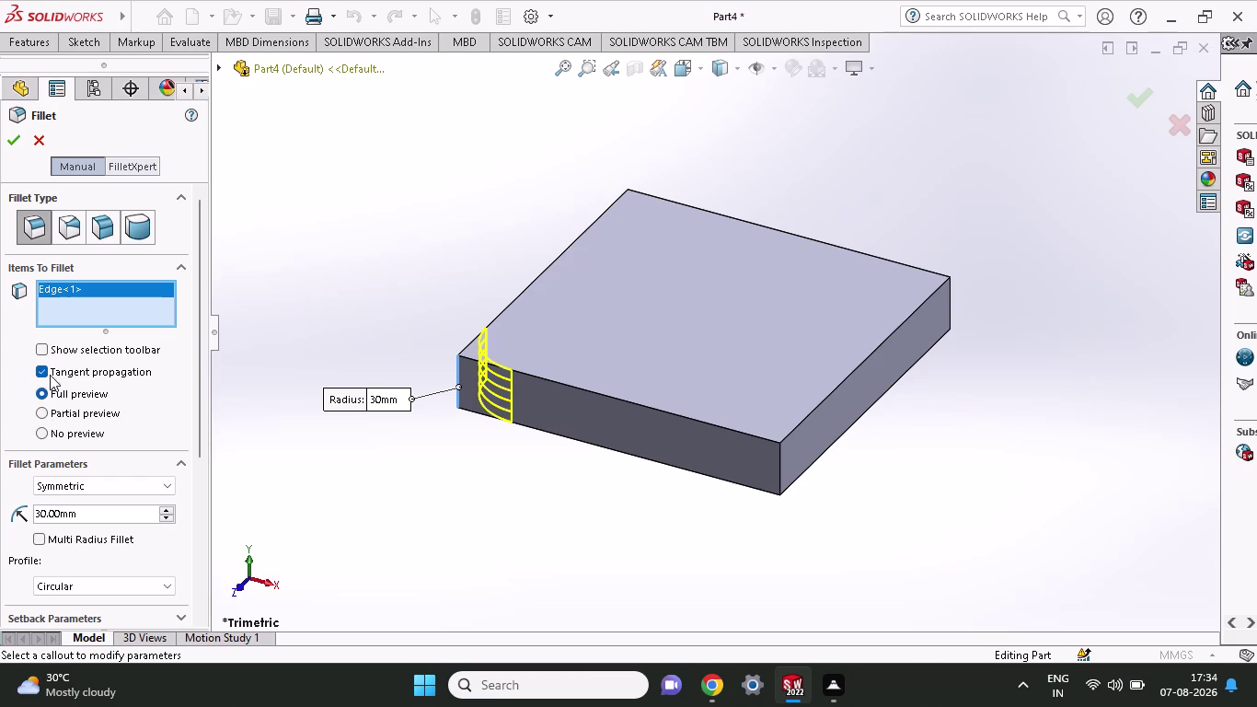
click(55, 394)
click(55, 394)
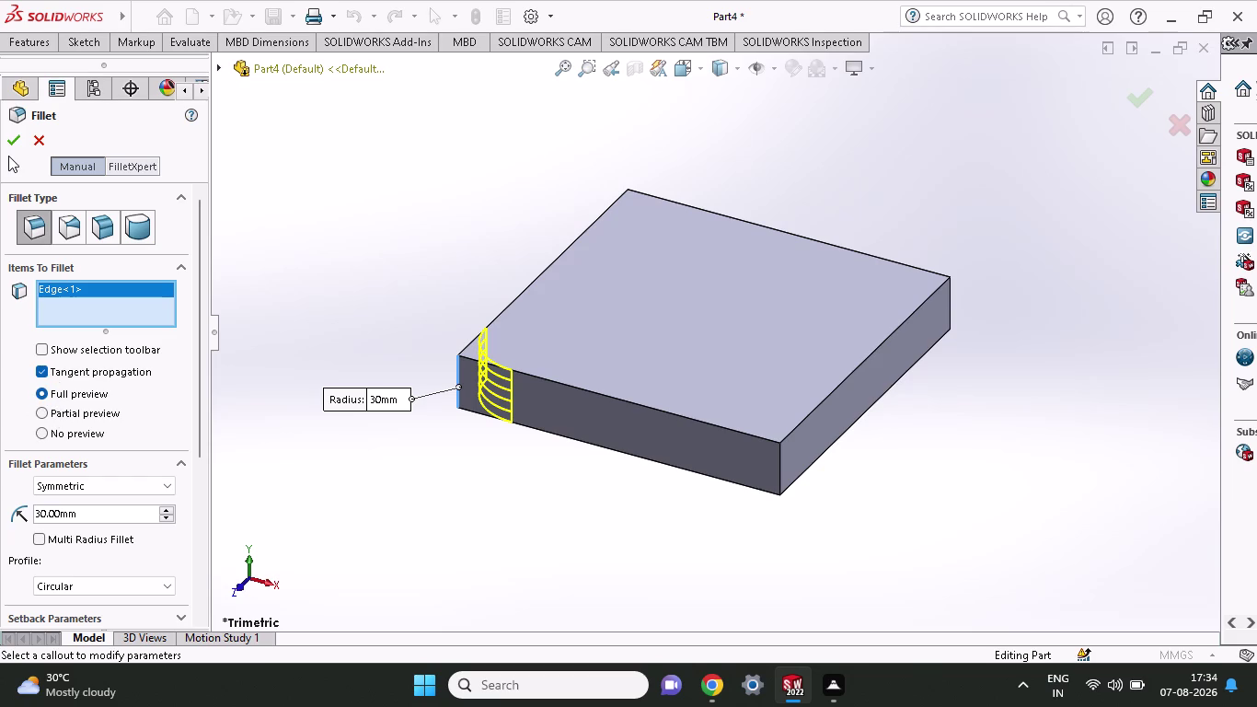
click(7, 147)
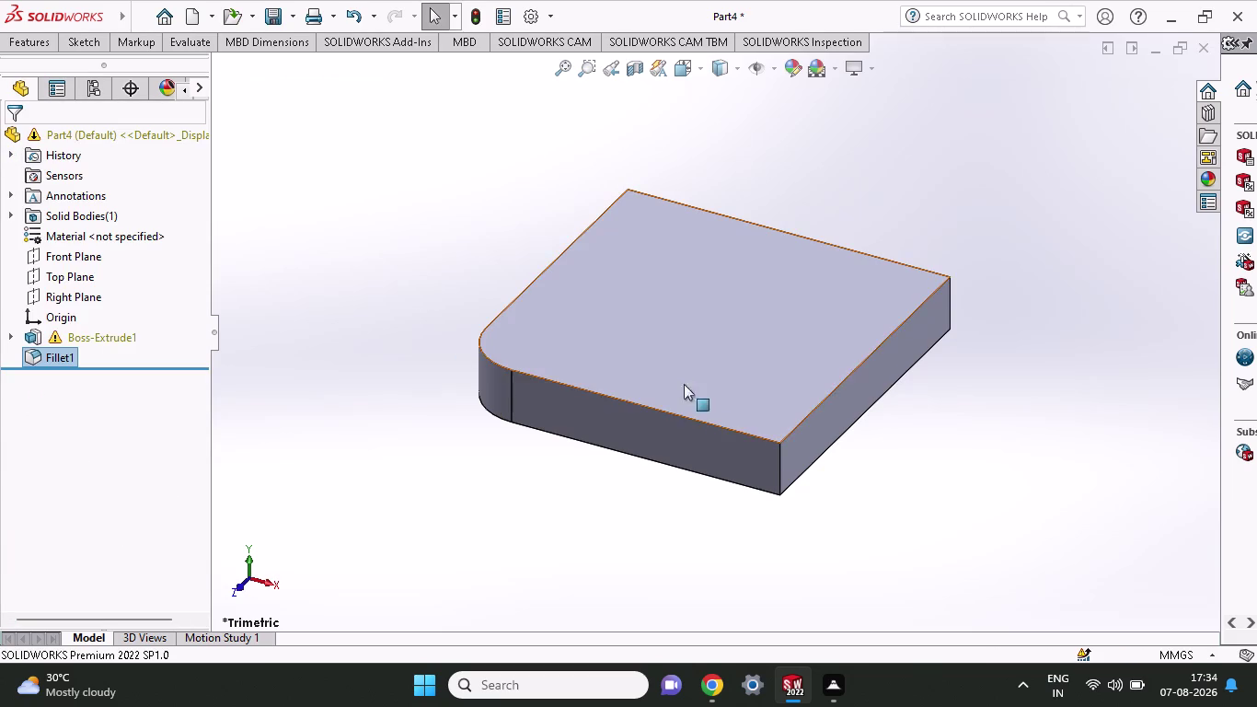
Undo Fillet1 to restore the block's sharp corners.
click(492, 359)
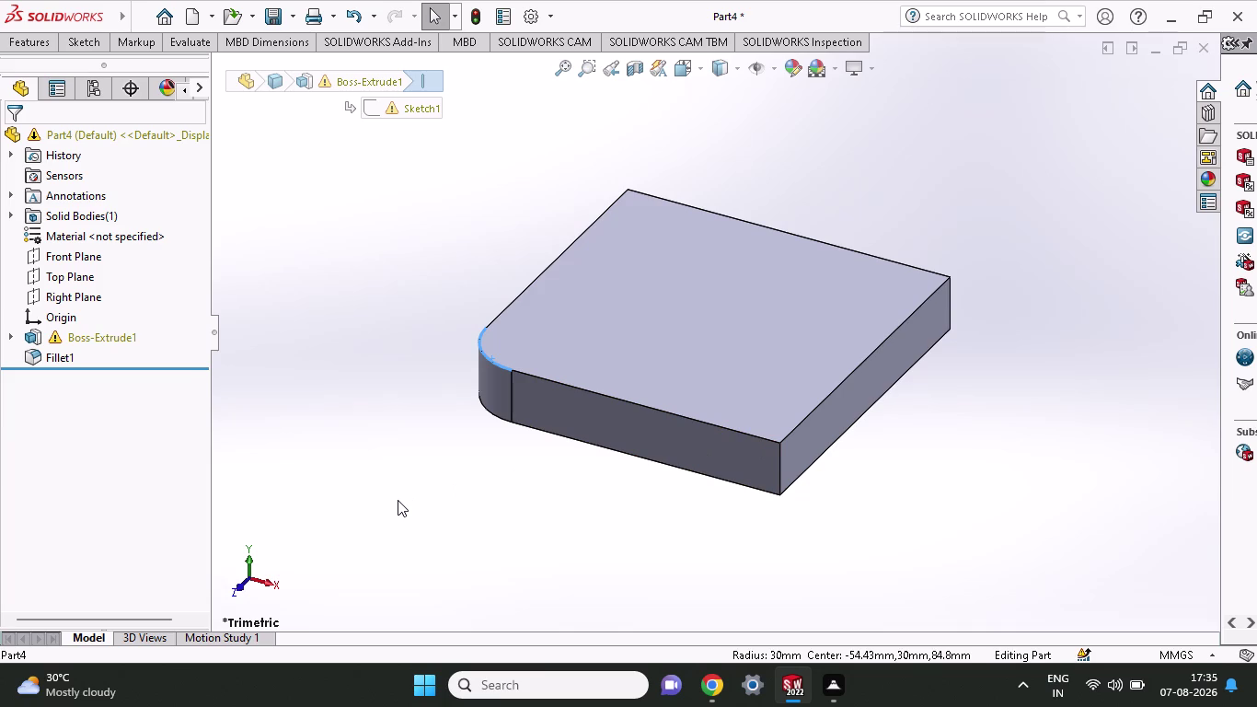
key(ctrl+z)
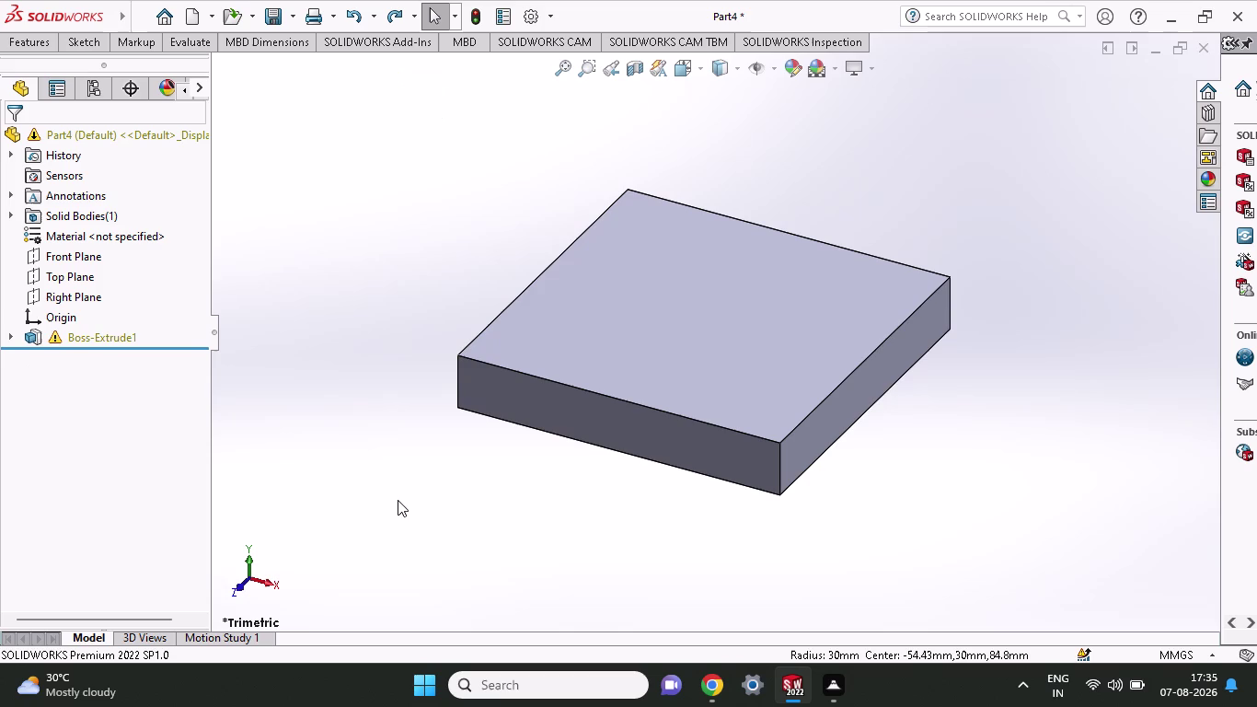
click(40, 34)
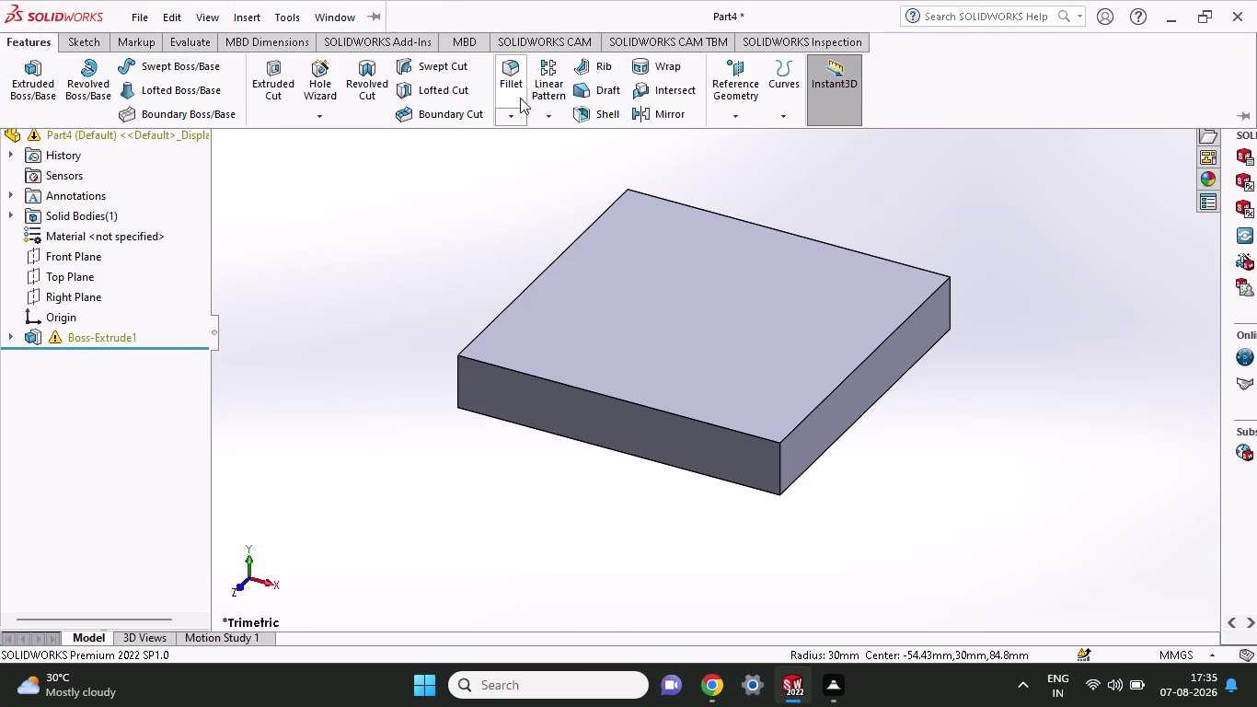
Try a fillet on the front top edge, then cancel it.
click(516, 73)
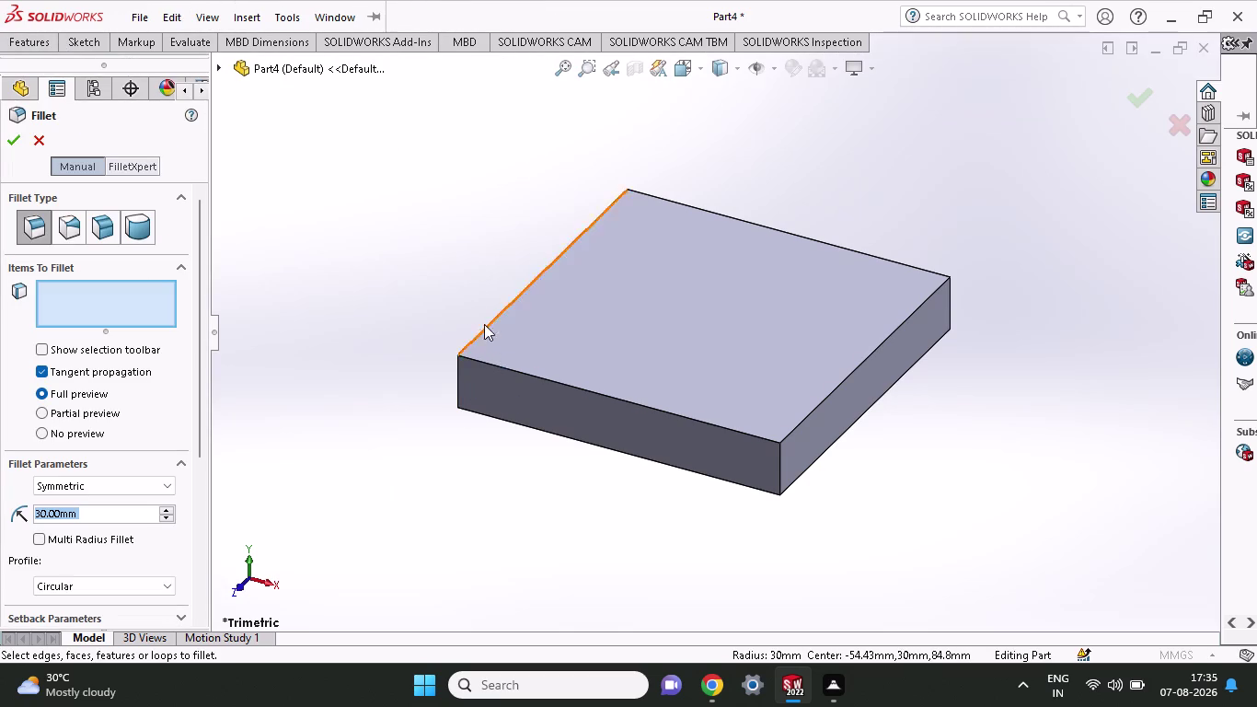
click(458, 354)
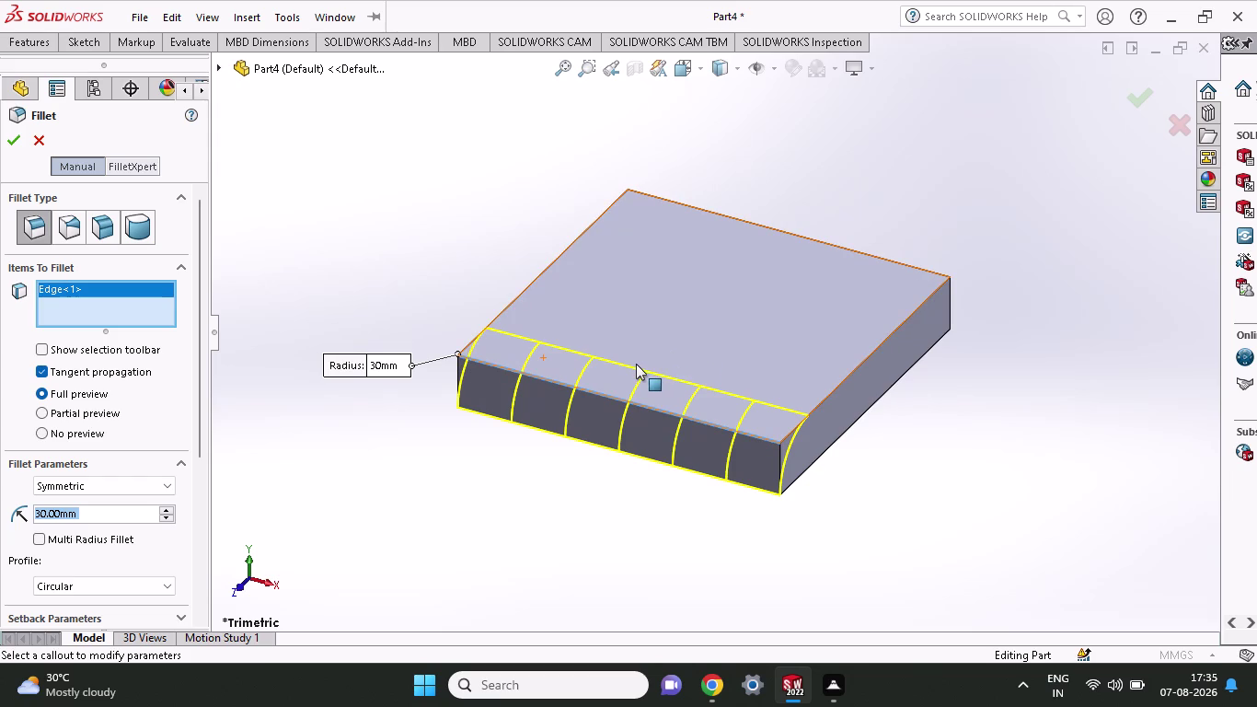
click(34, 133)
click(37, 41)
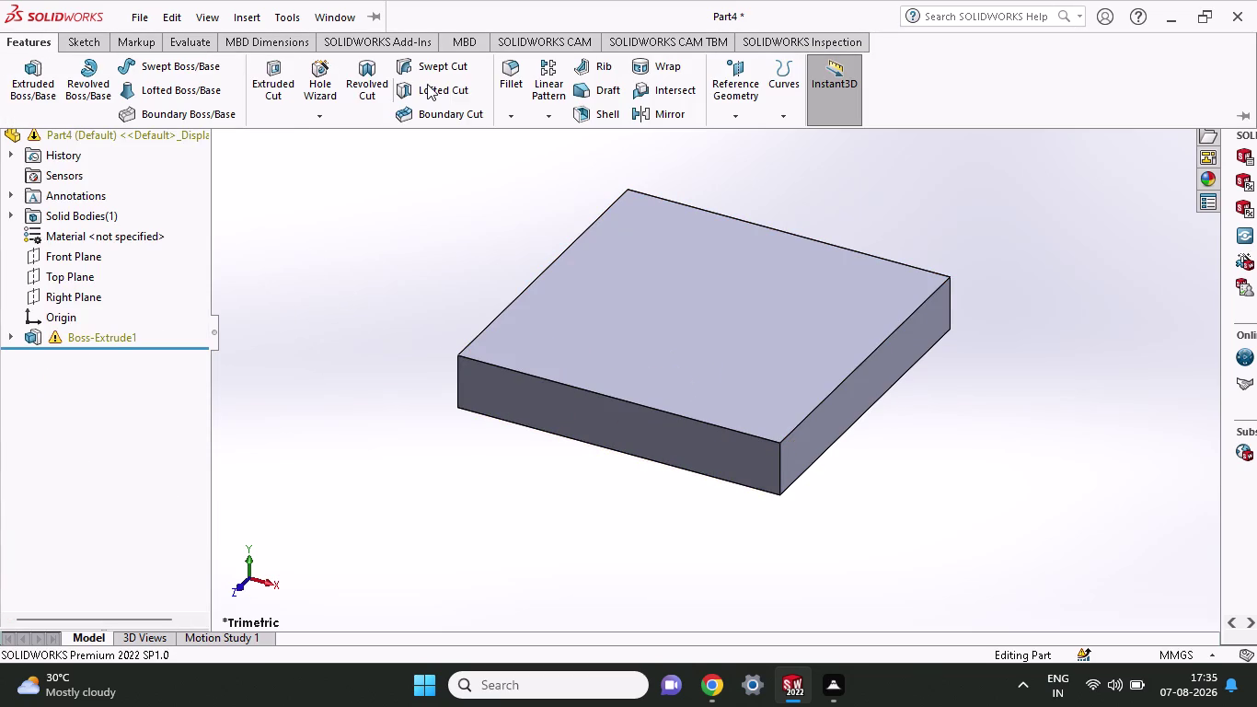
click(514, 65)
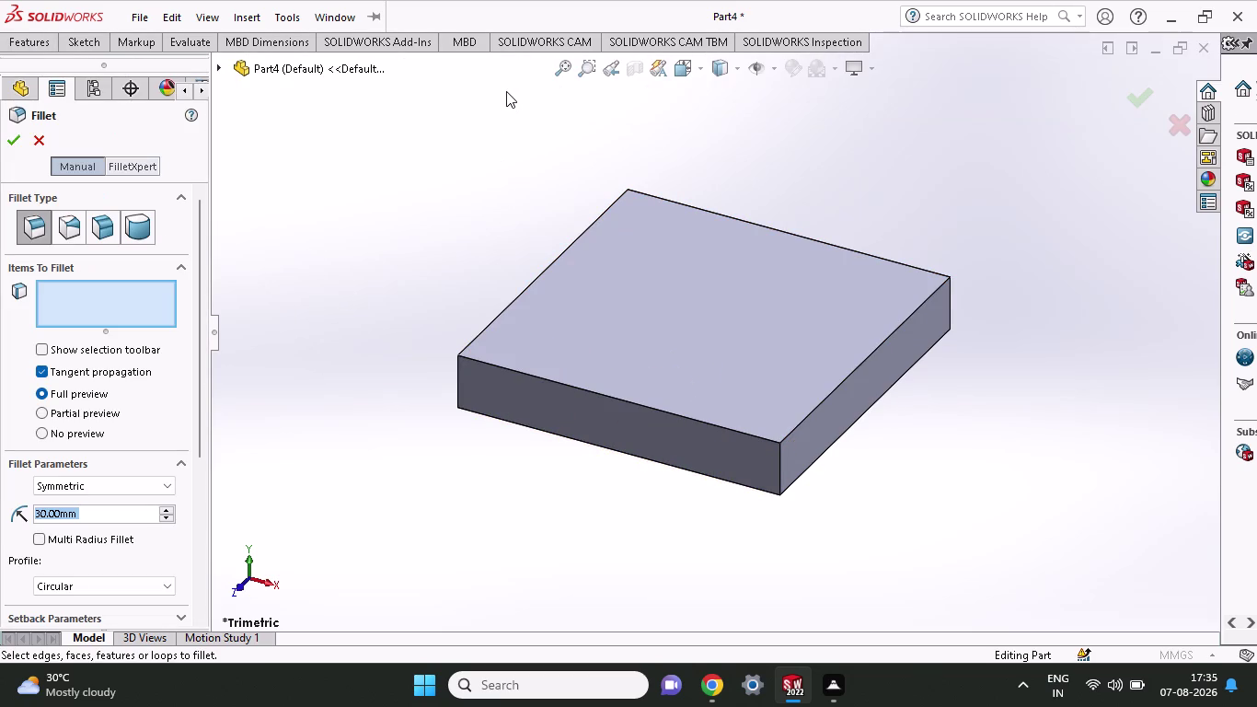
Turn off tangent propagation for the fillet and zoom in.
click(131, 371)
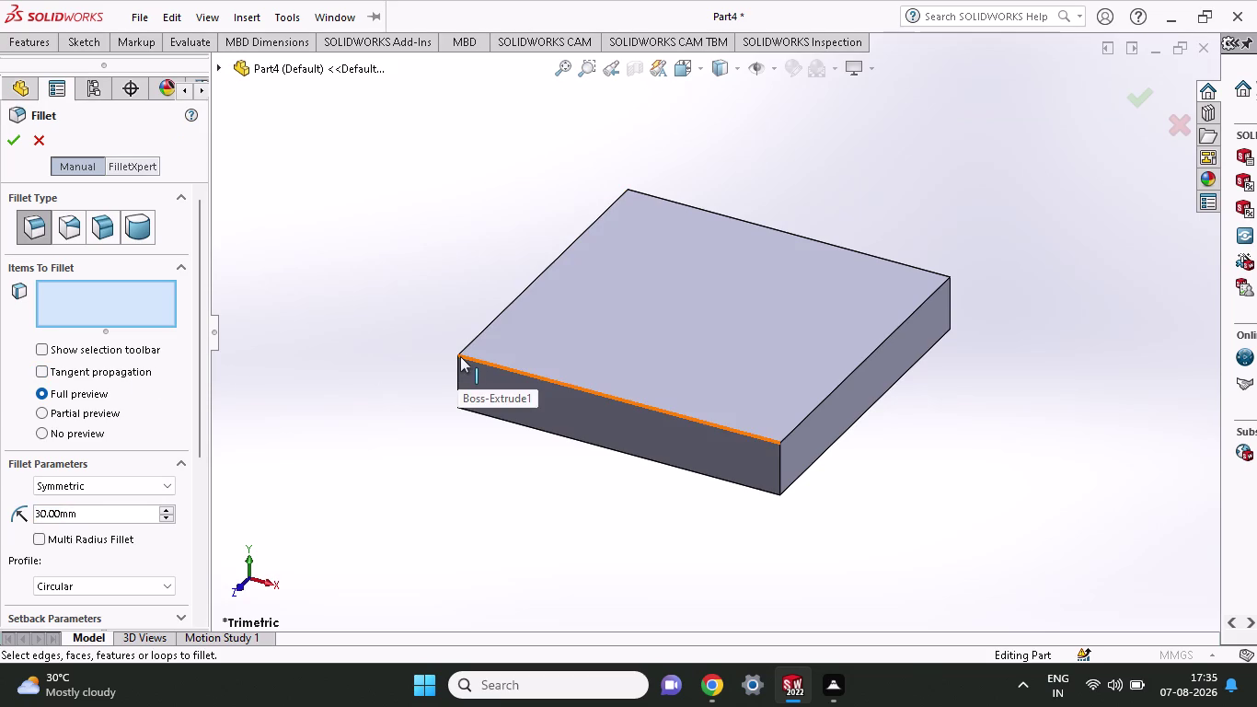
scroll(down, 3)
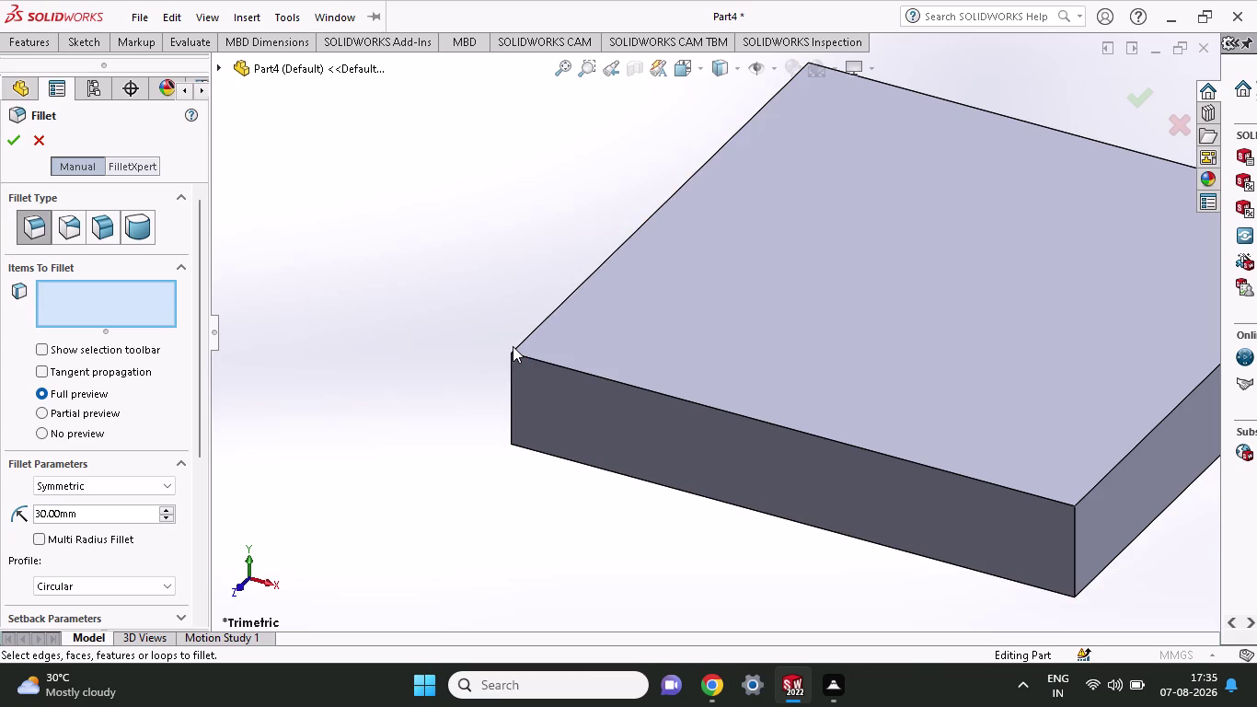
click(52, 37)
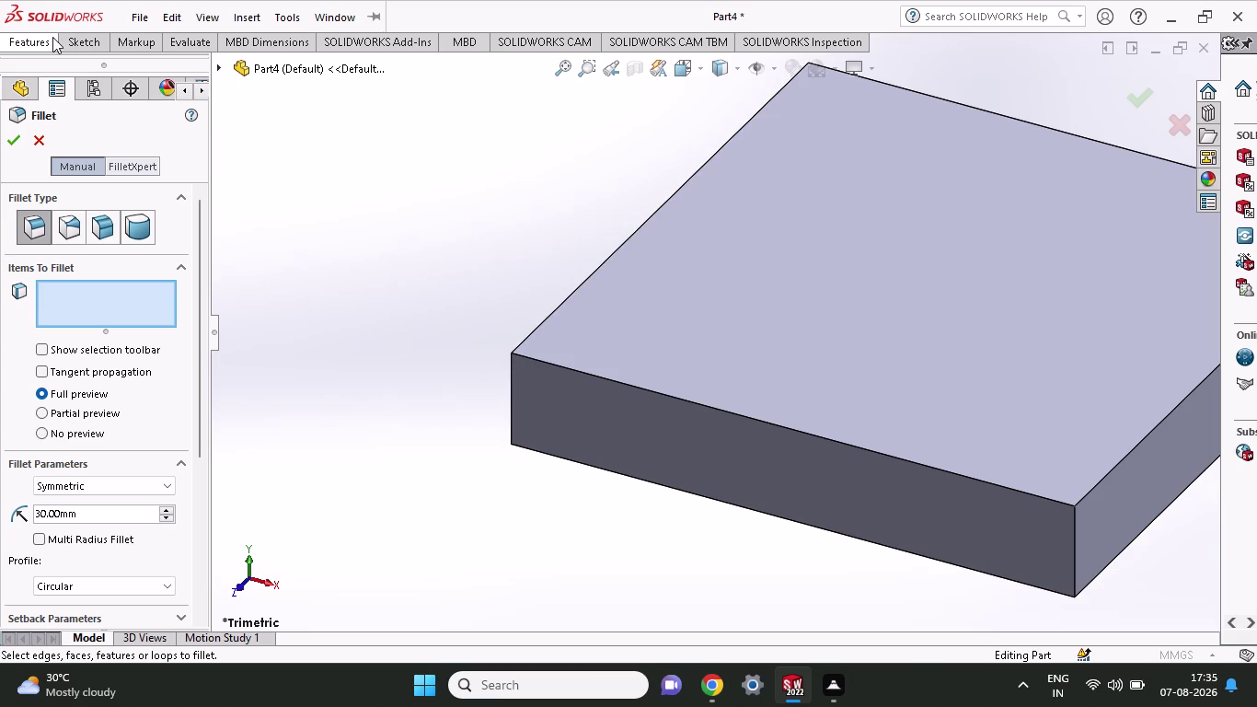
click(78, 33)
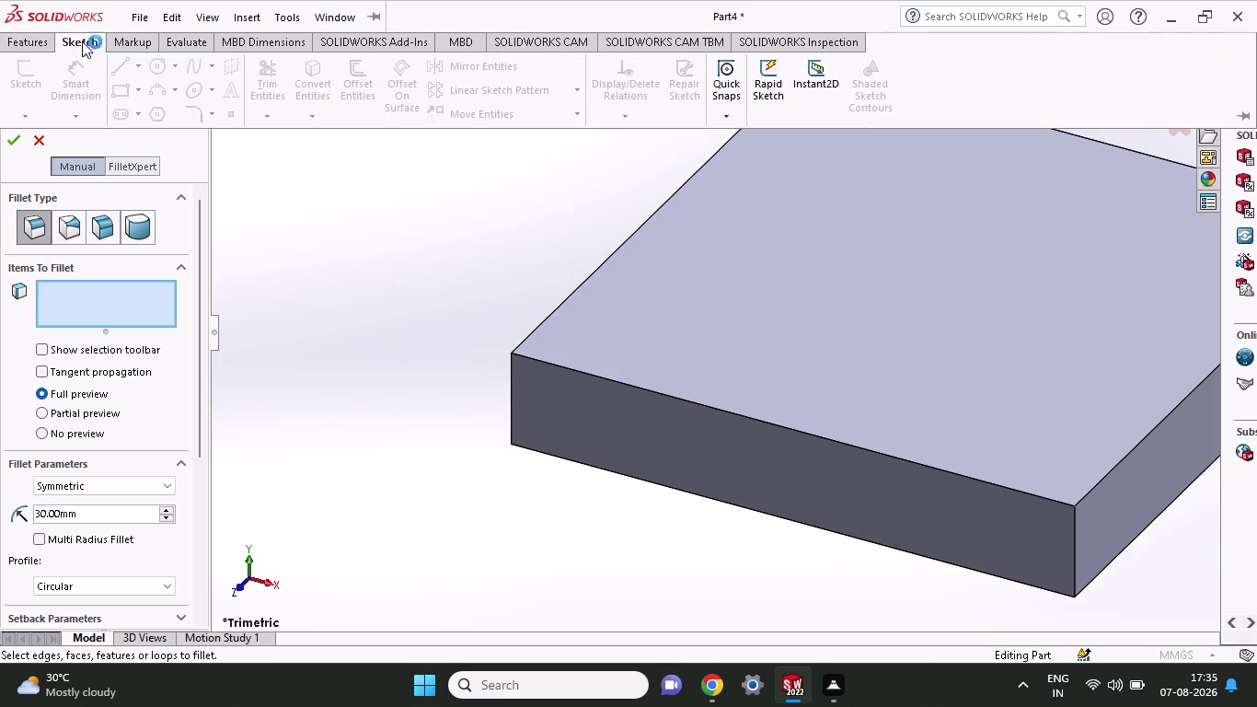
Cancel the fillet and start a fresh one with no edges selected.
right_click(248, 263)
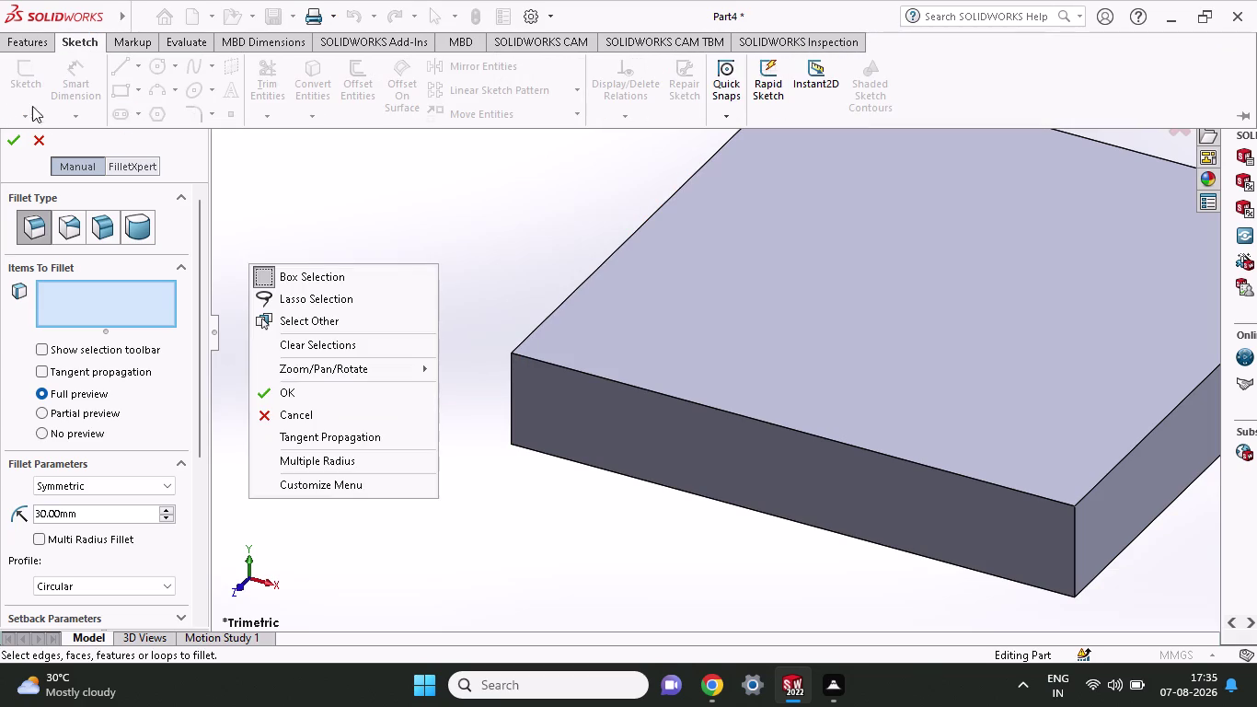
click(38, 133)
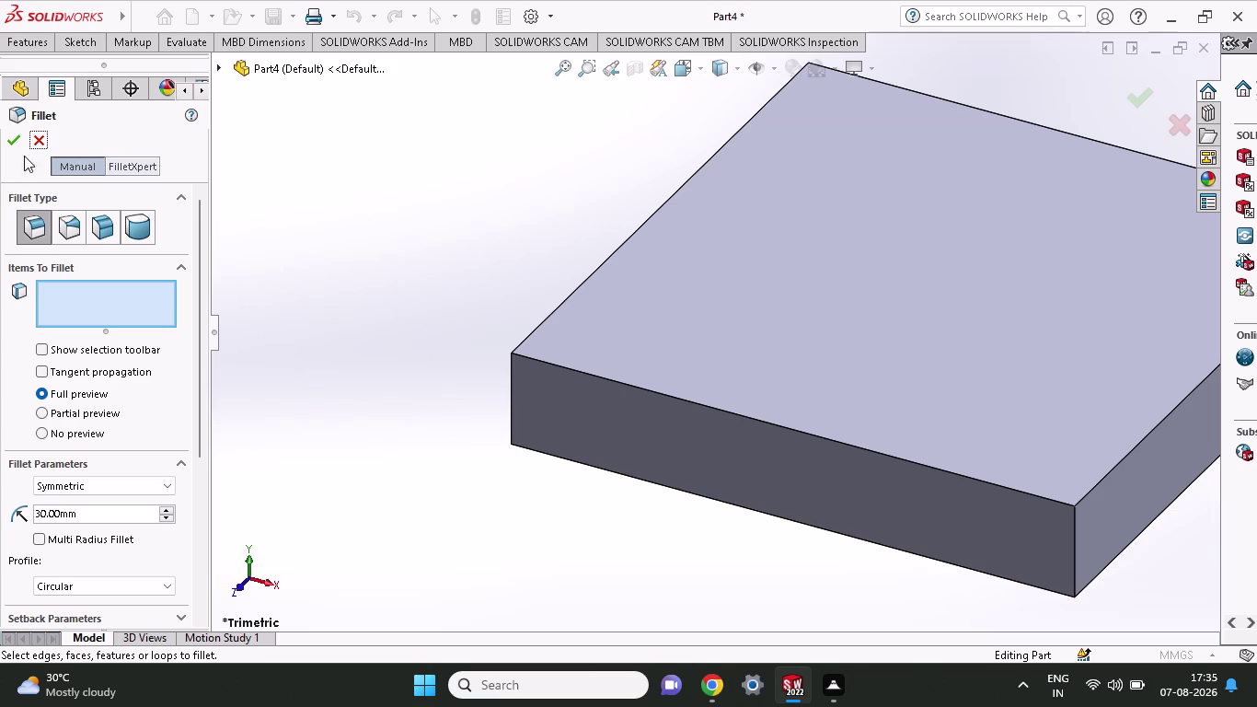
click(32, 143)
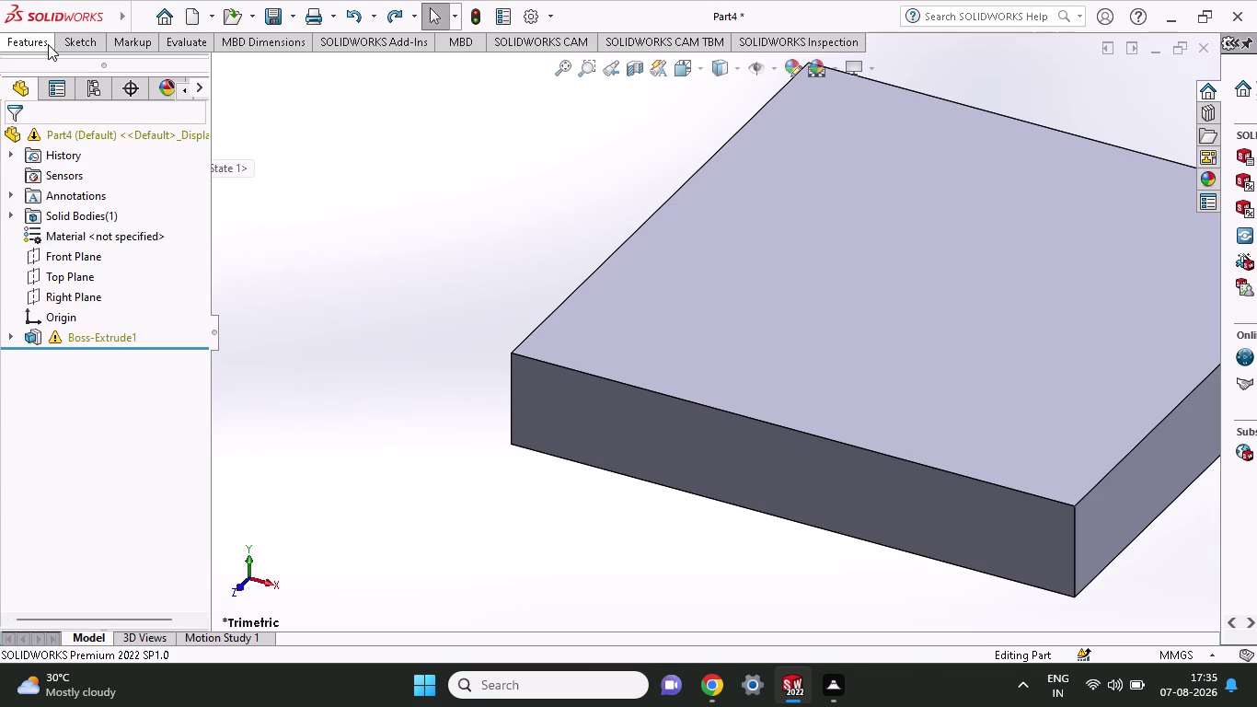
click(48, 44)
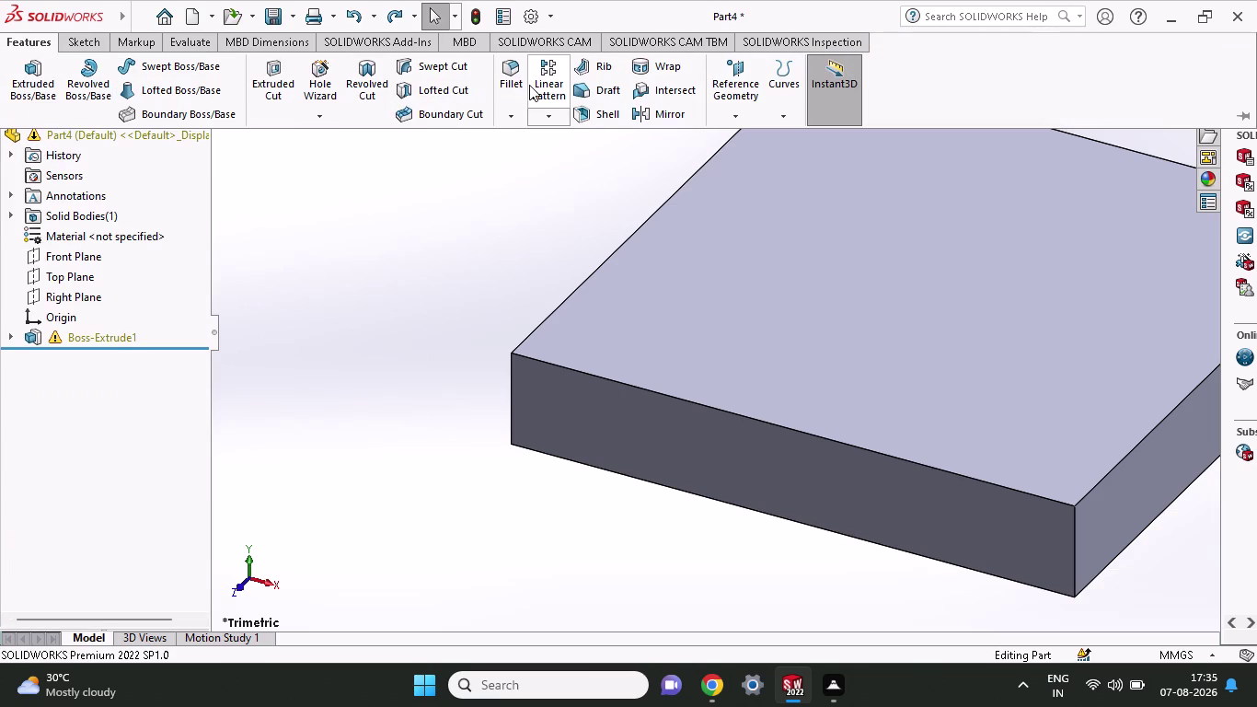
click(510, 80)
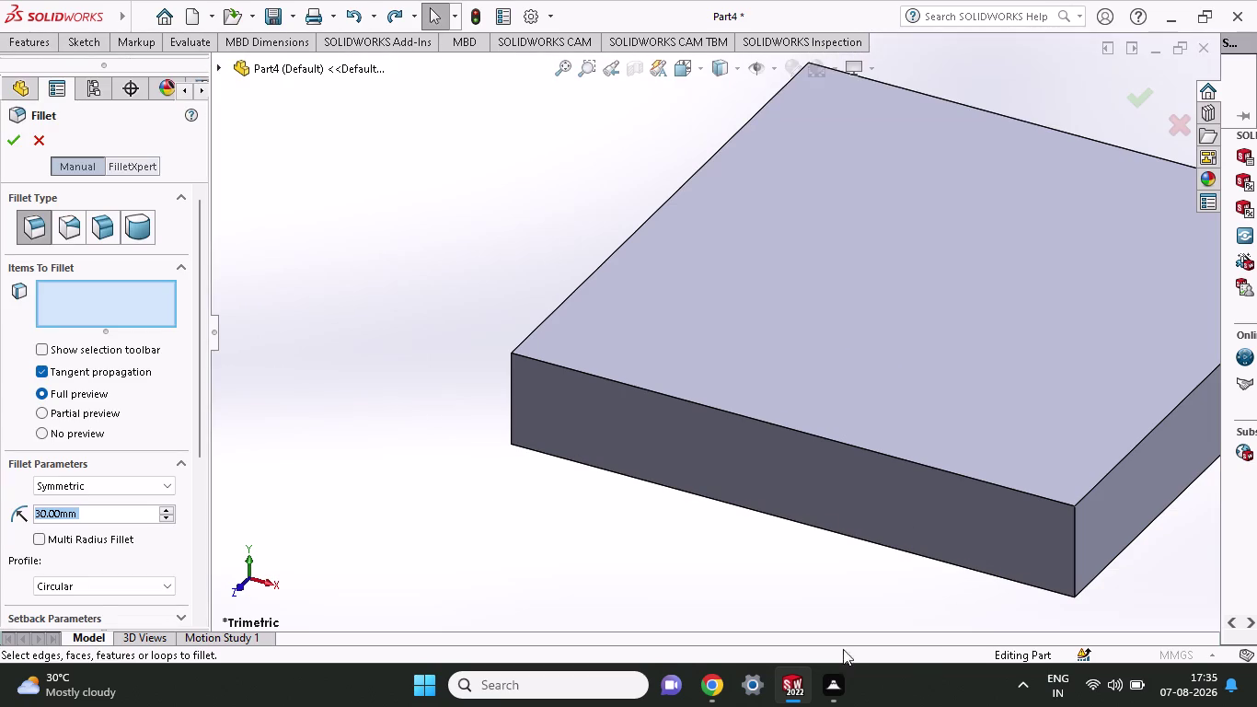